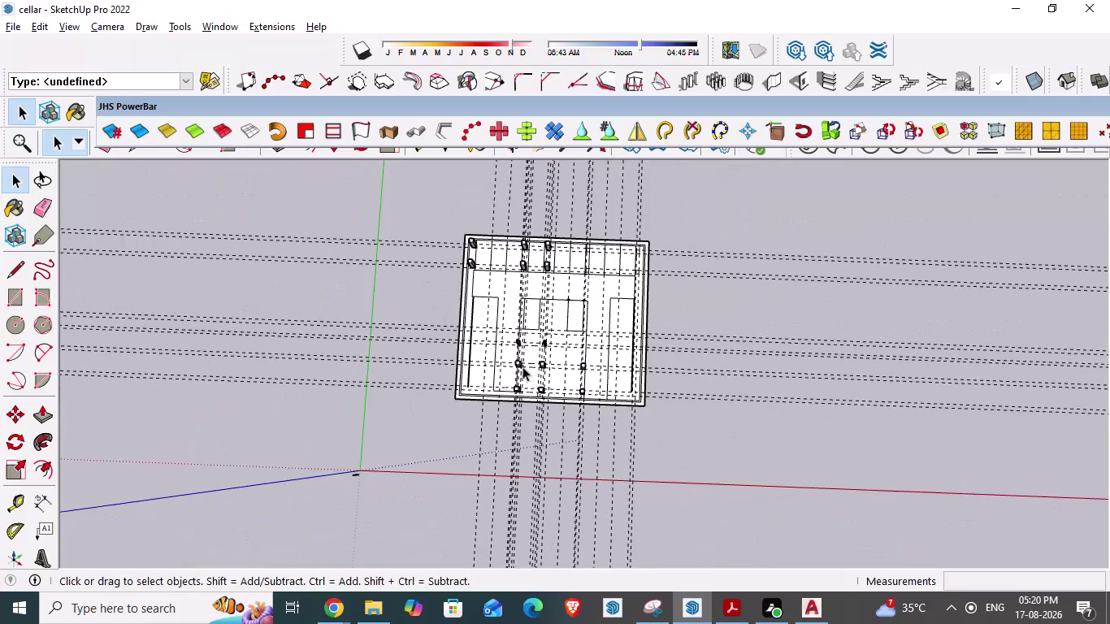
Compare the AutoCAD parking plan's column positions against the SketchUp cellar model.
scroll(up, 3)
scroll(up, 3)
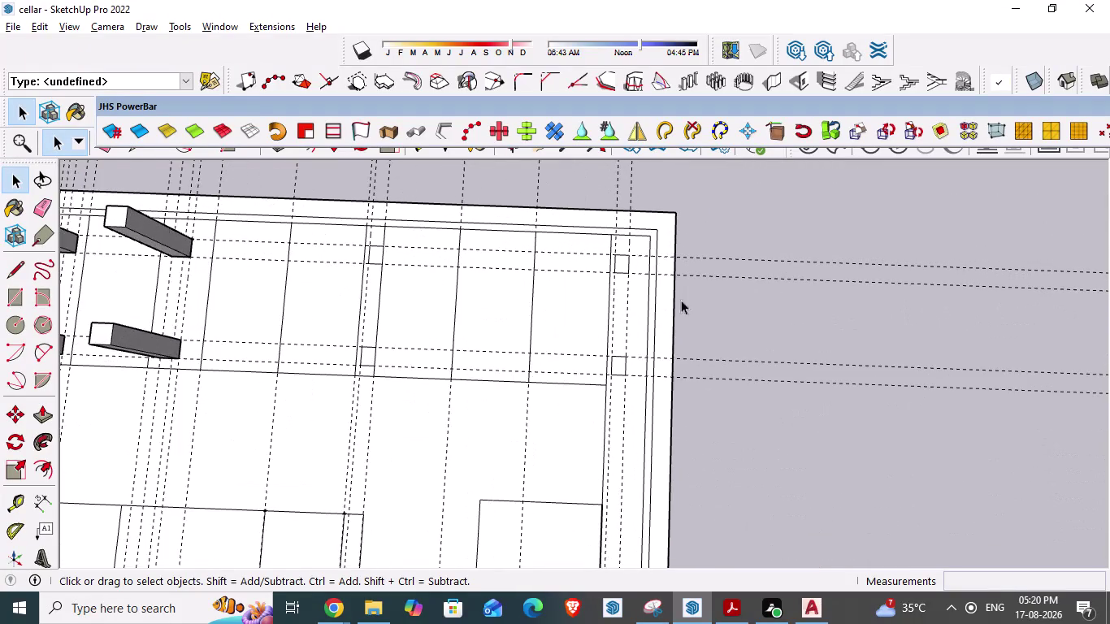
key(alt+Tab)
key(alt+Tab)
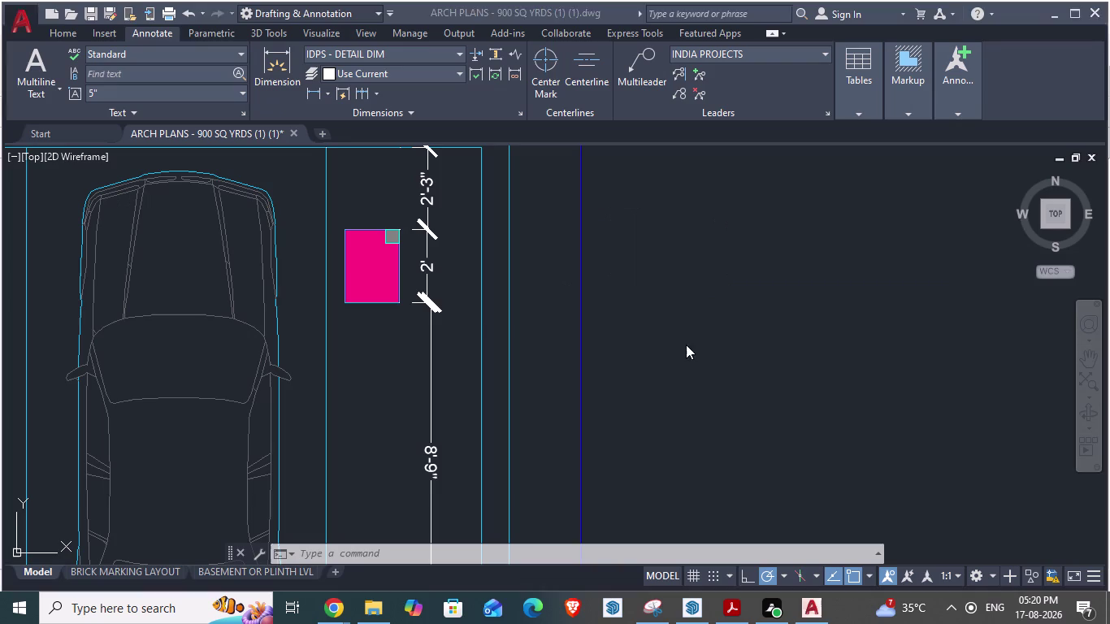
scroll(down, 3)
key(alt+Tab)
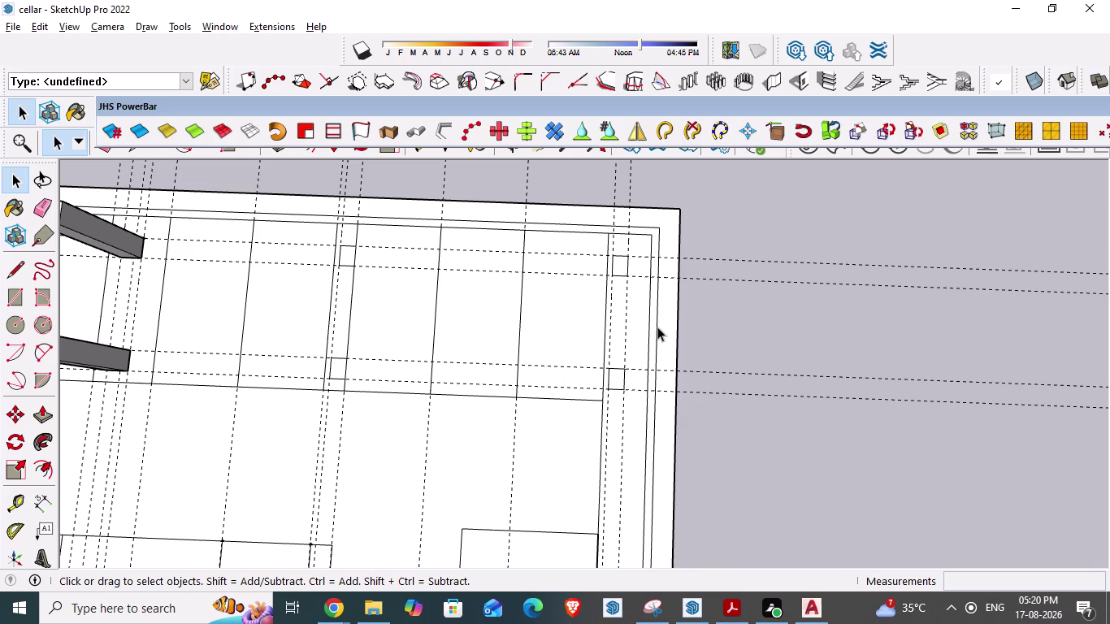
key(alt+Tab)
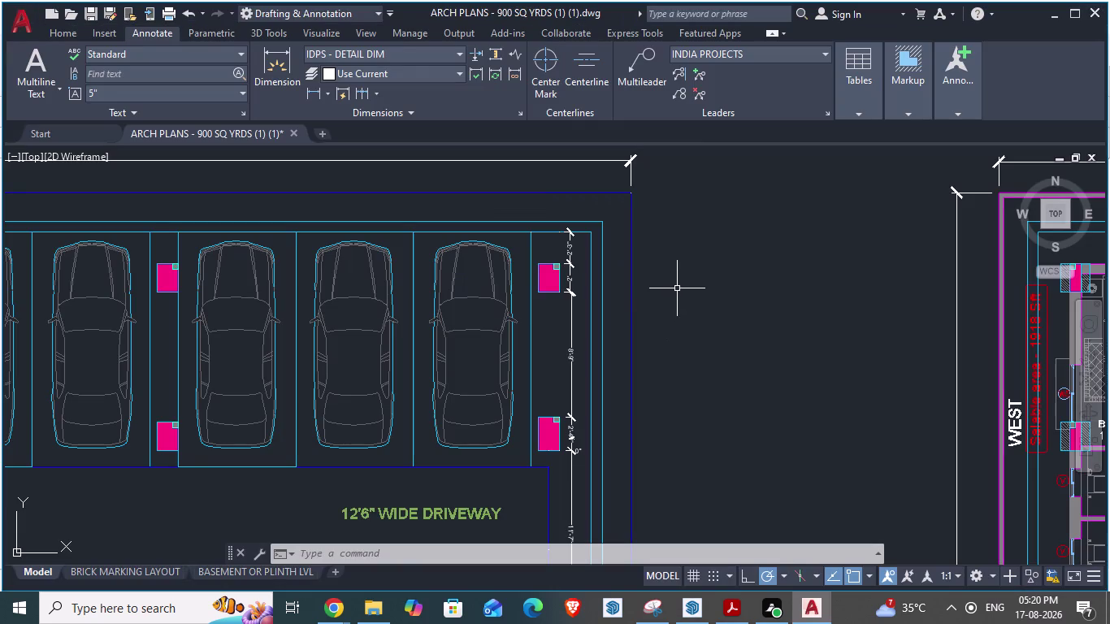
key(alt+Tab)
scroll(down, 3)
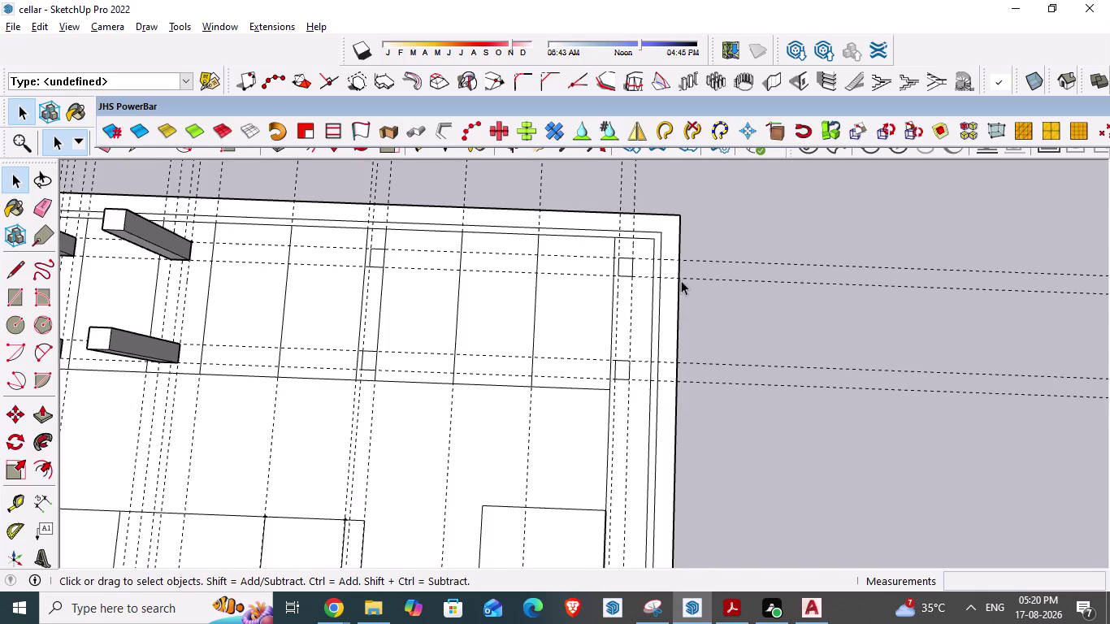
scroll(up, 3)
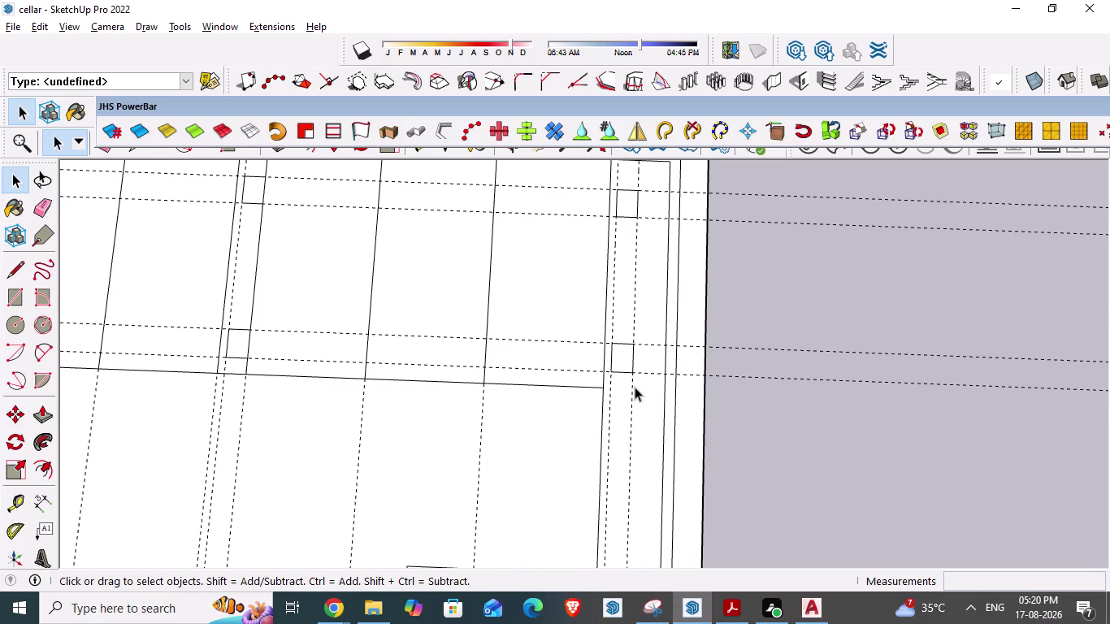
Measure guides with 1'6" and 2' offsets from the column near the slab's right edge.
key(t)
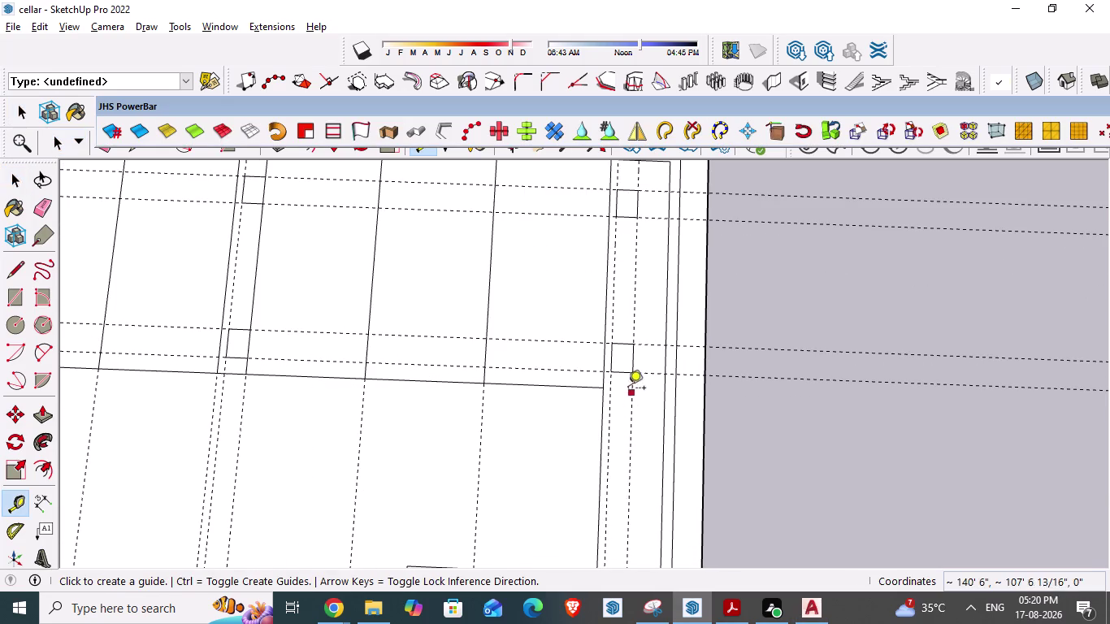
scroll(up, 3)
click(607, 354)
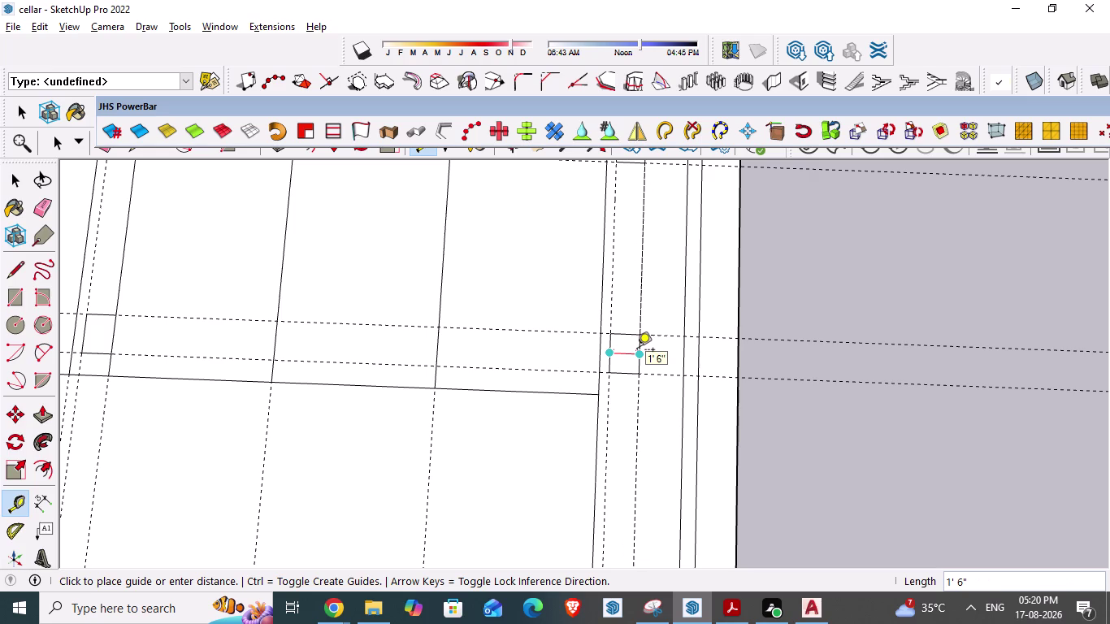
key(Escape)
click(629, 332)
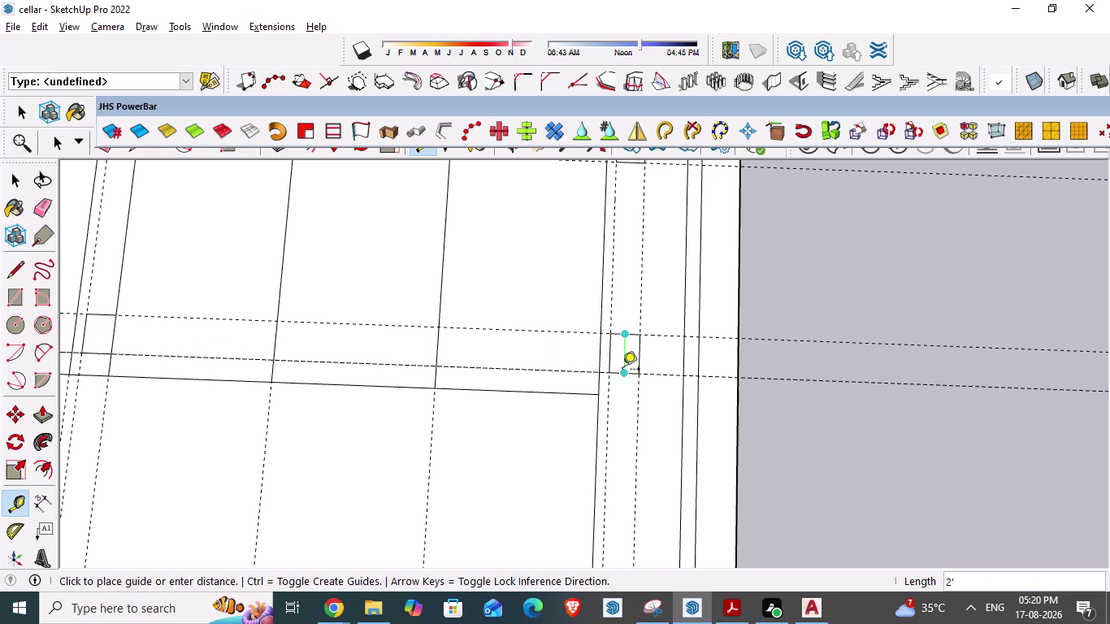
key(Escape)
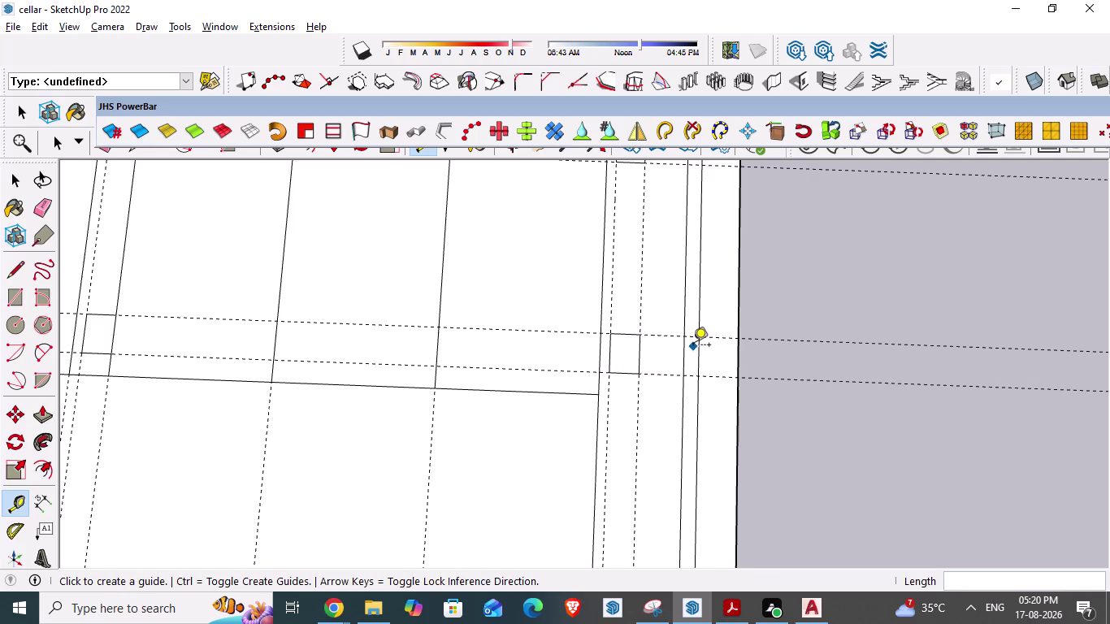
scroll(down, 3)
scroll(down, 3)
Bring the AutoCAD basement parking plan back into view.
key(alt+Tab)
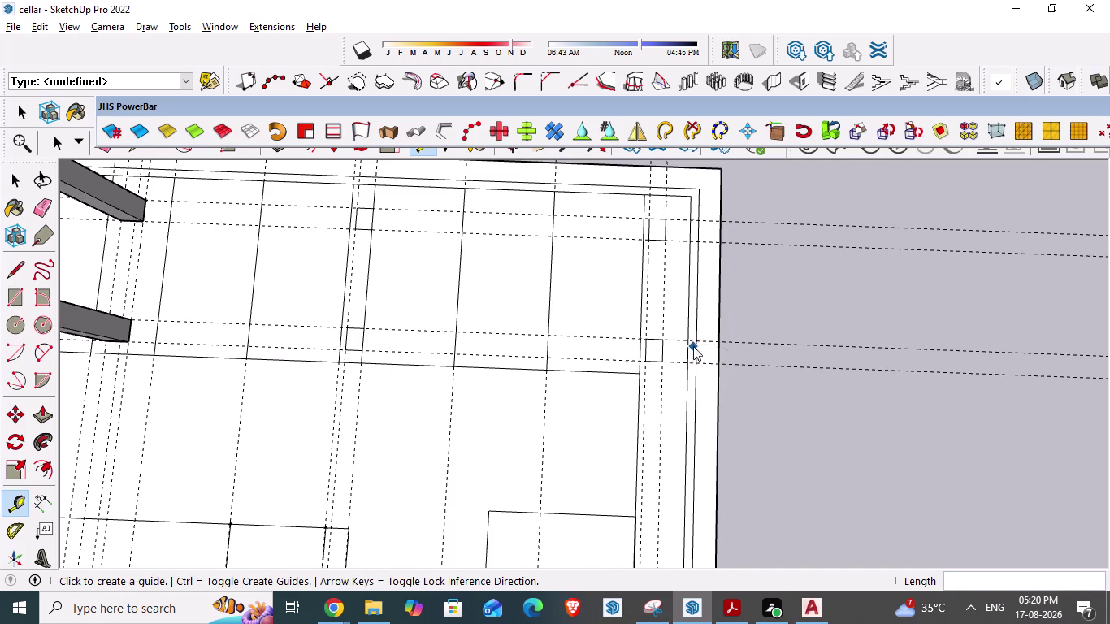
scroll(down, 3)
scroll(down, 3)
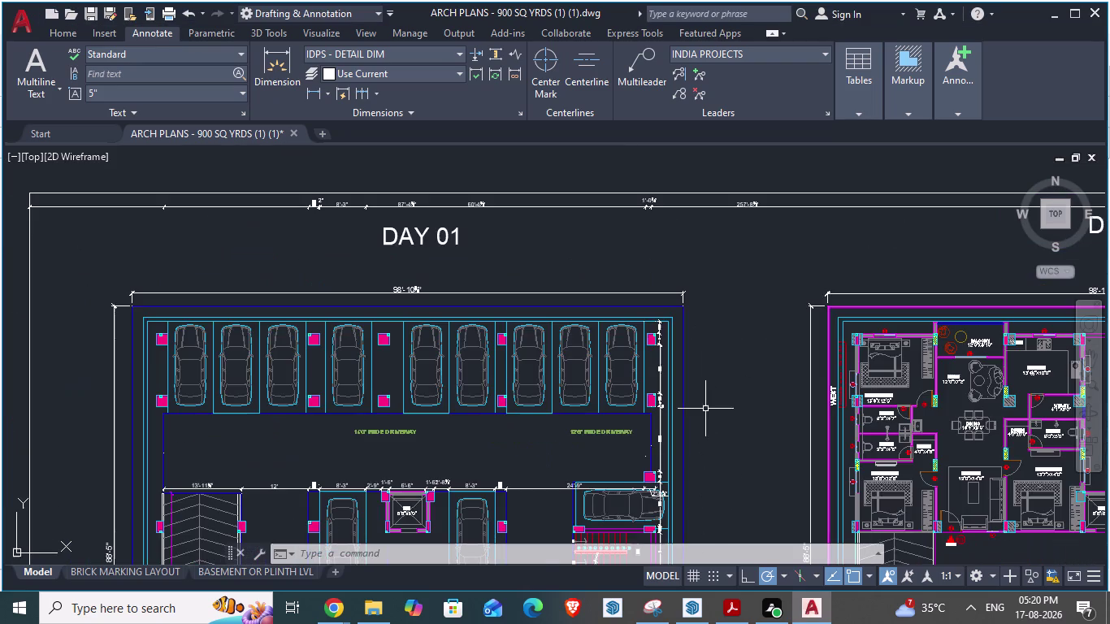
Zoom to the pink column beside the 12'6" driveway, cancelling a mistyped command.
scroll(up, 3)
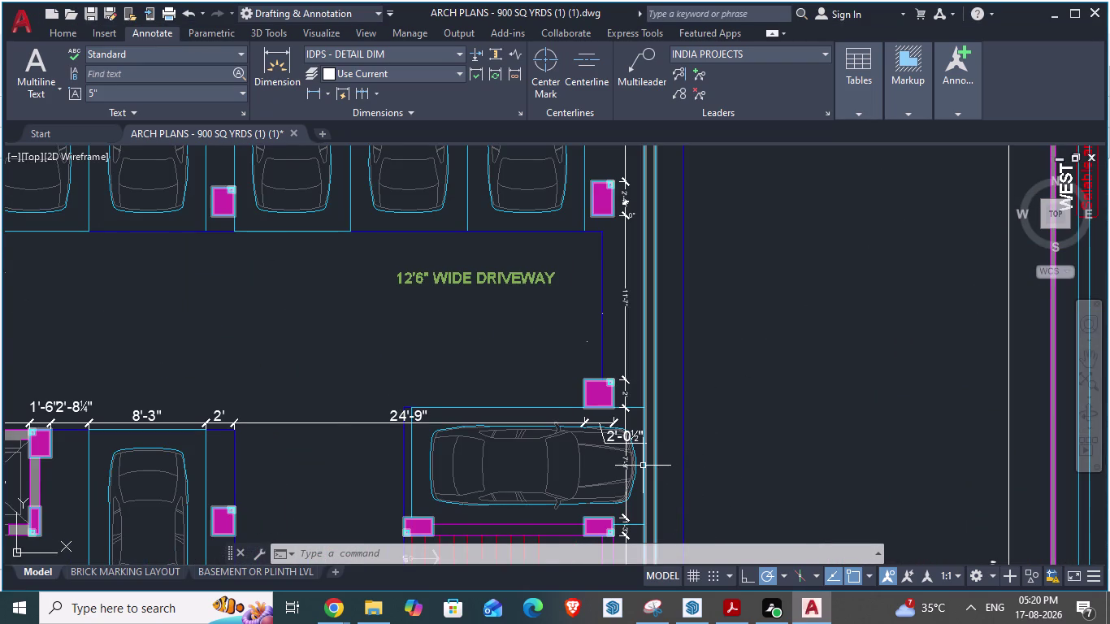
scroll(up, 3)
scroll(down, 3)
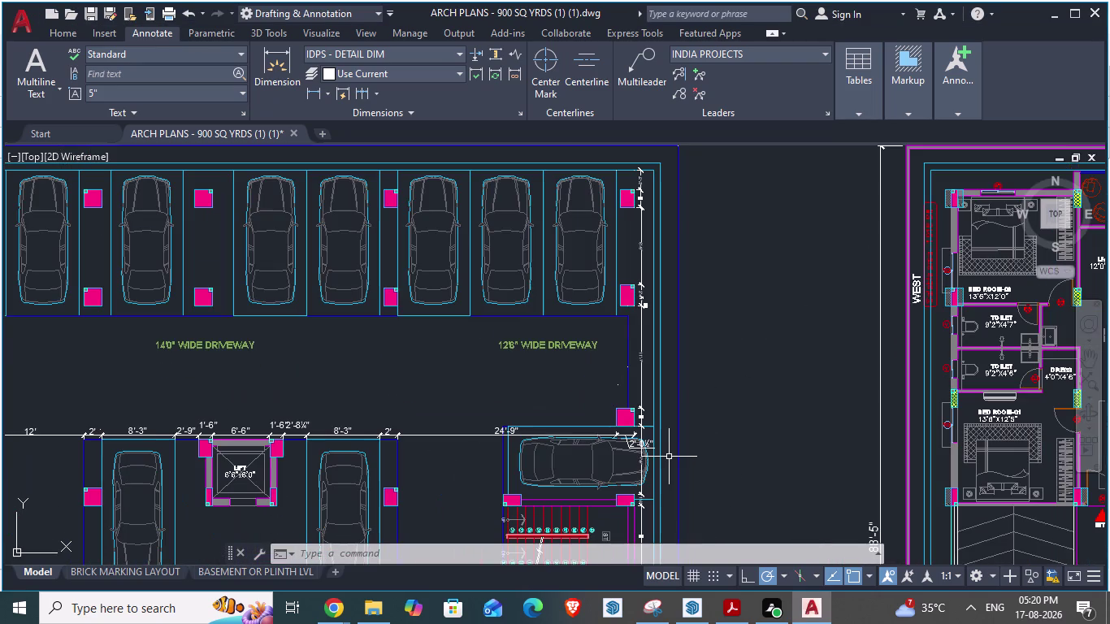
scroll(up, 3)
scroll(down, 3)
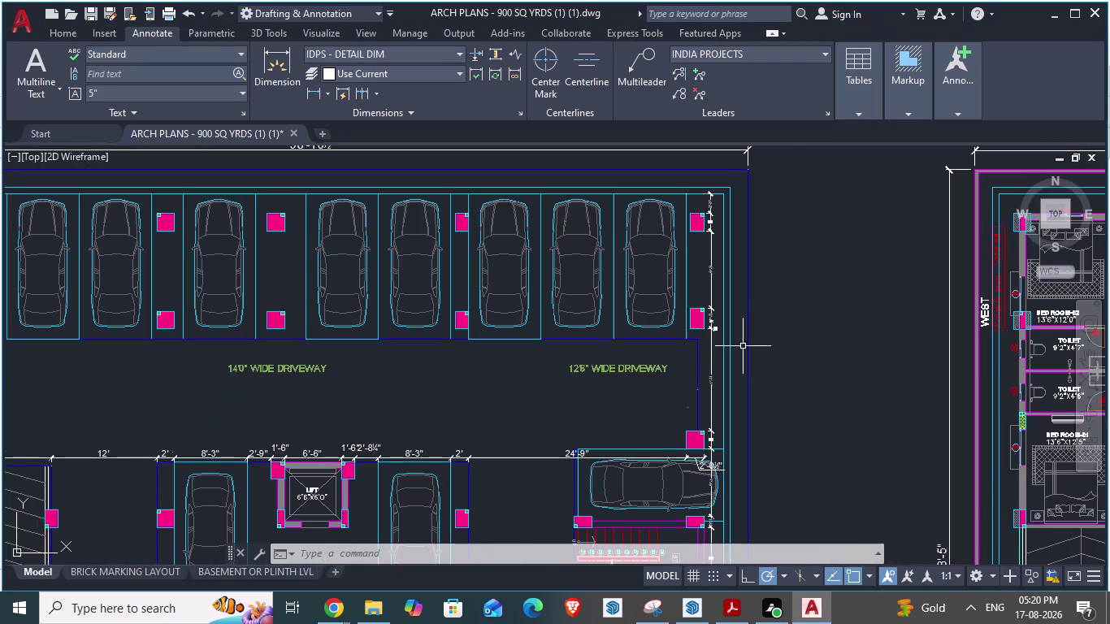
scroll(up, 3)
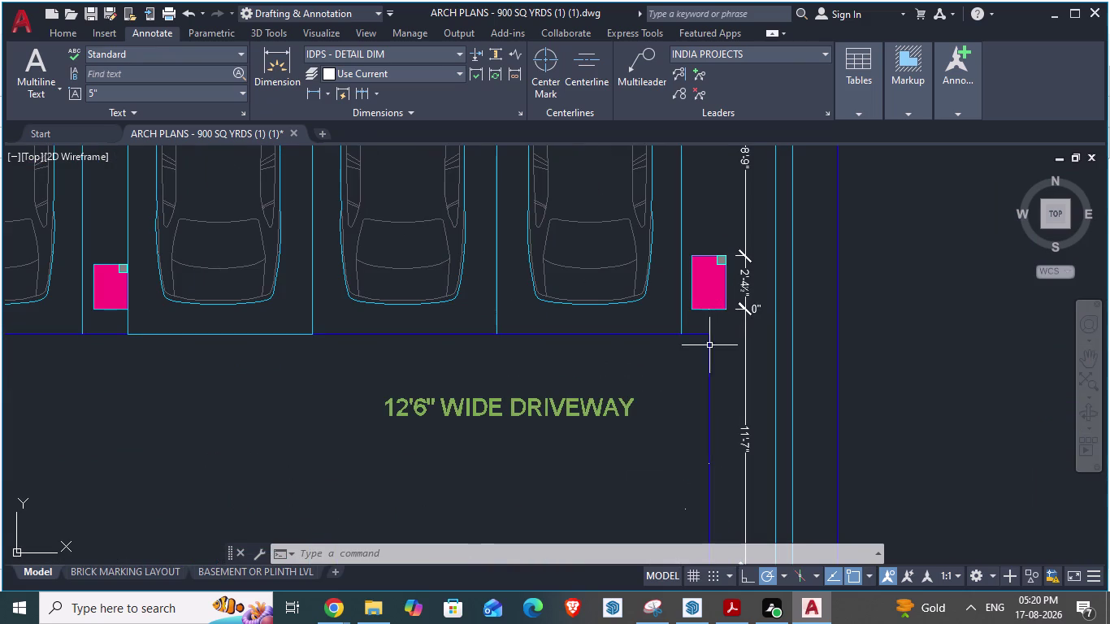
text(da3)
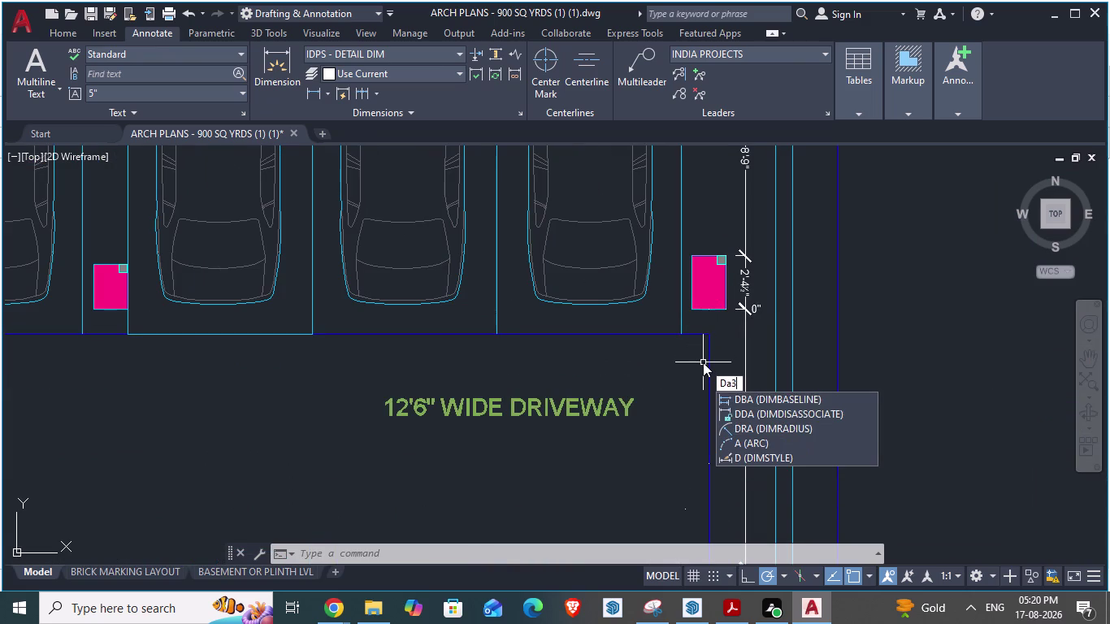
key(Escape)
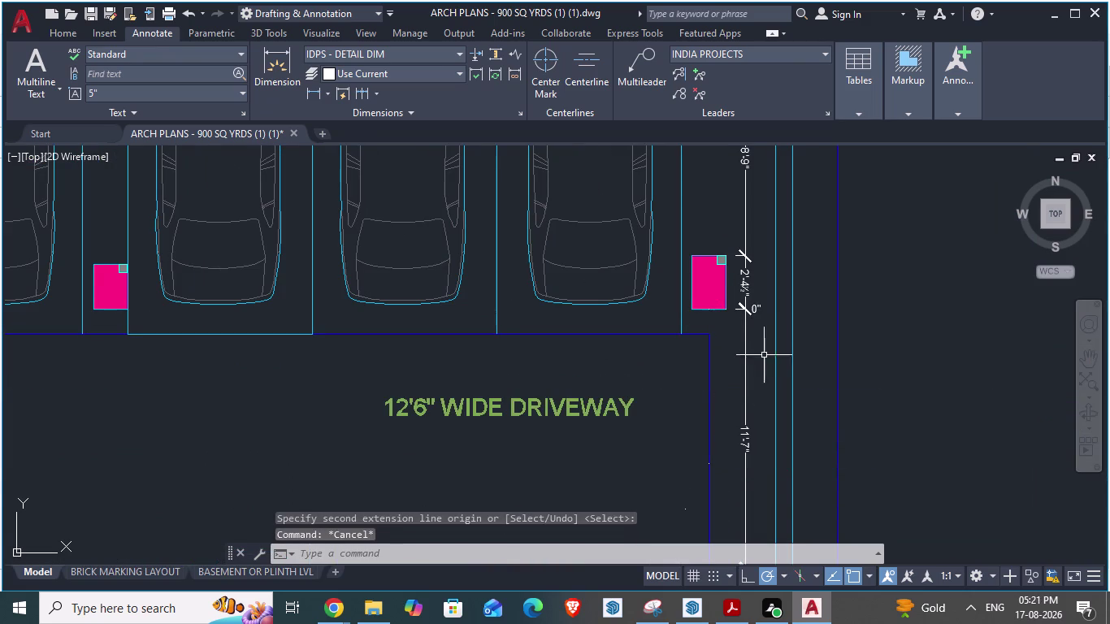
scroll(down, 3)
scroll(down, 3)
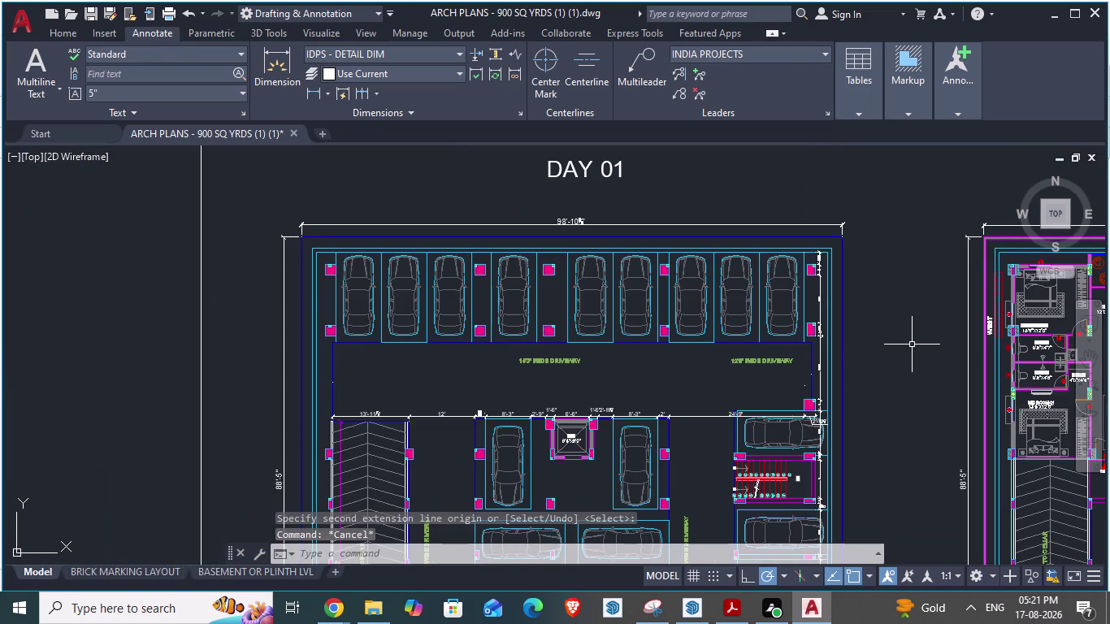
scroll(up, 3)
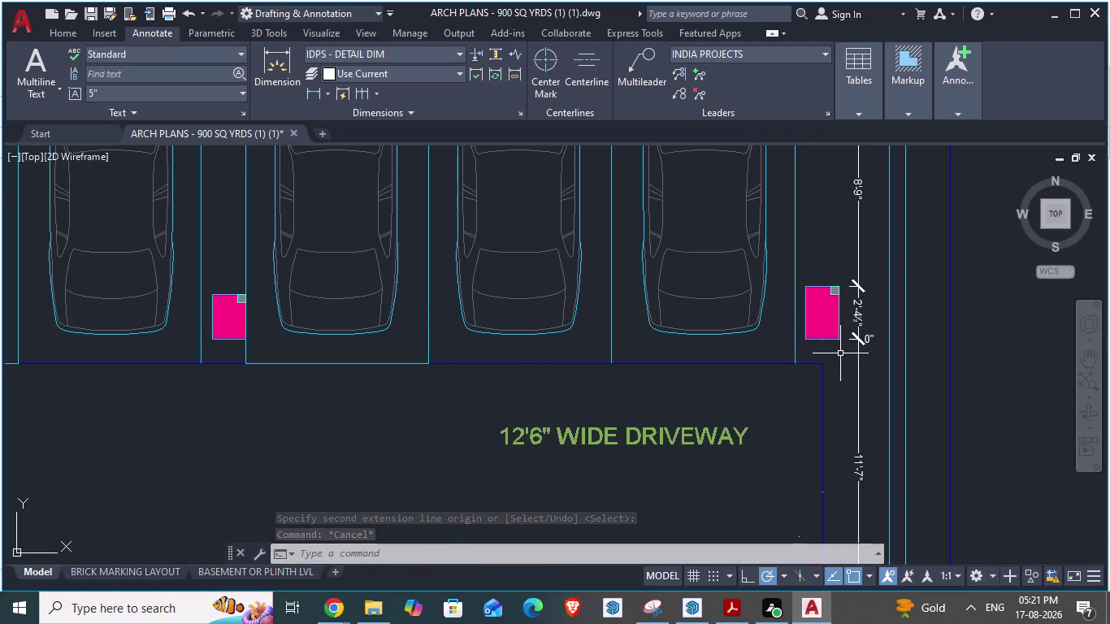
Dimension the column's bottom edge as 1'-6" wide with an aligned (DA) dimension.
text(da)
key(Return)
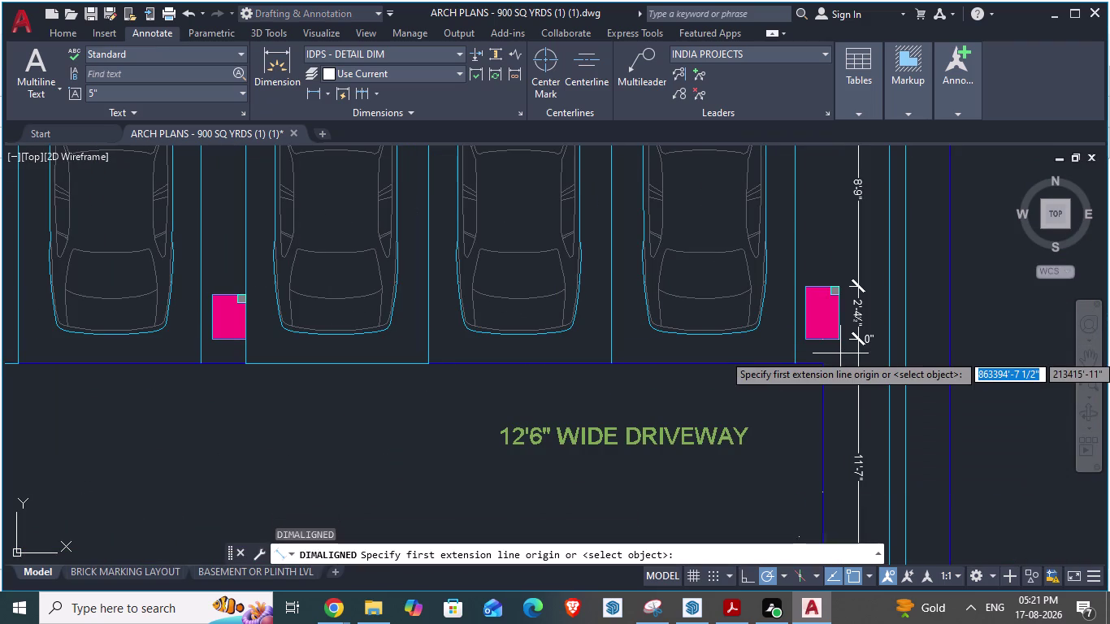
click(835, 336)
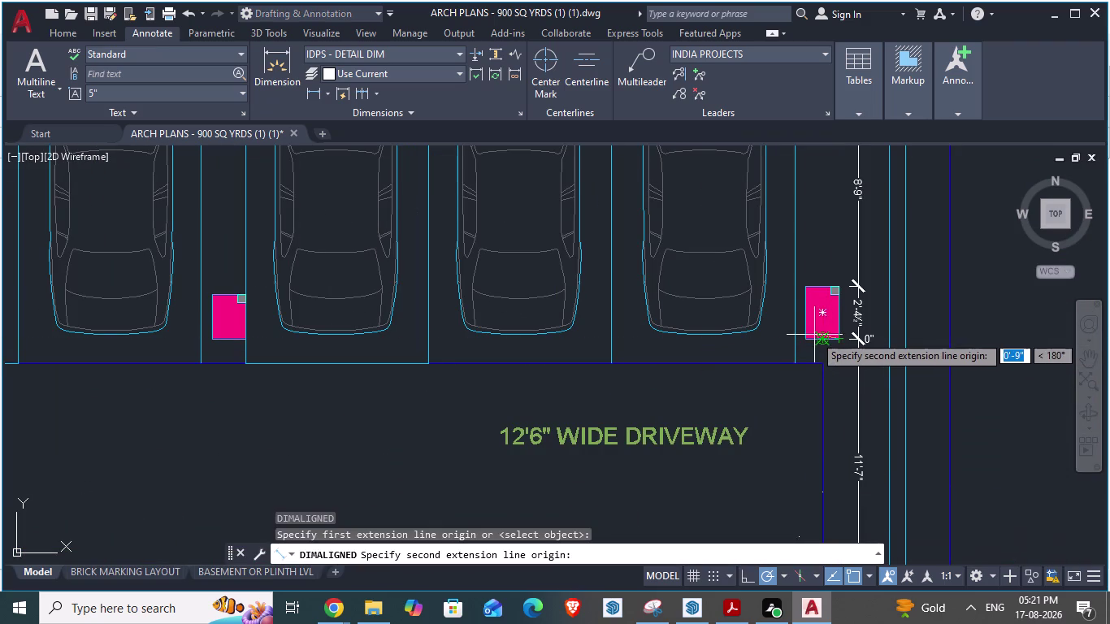
click(806, 335)
click(803, 347)
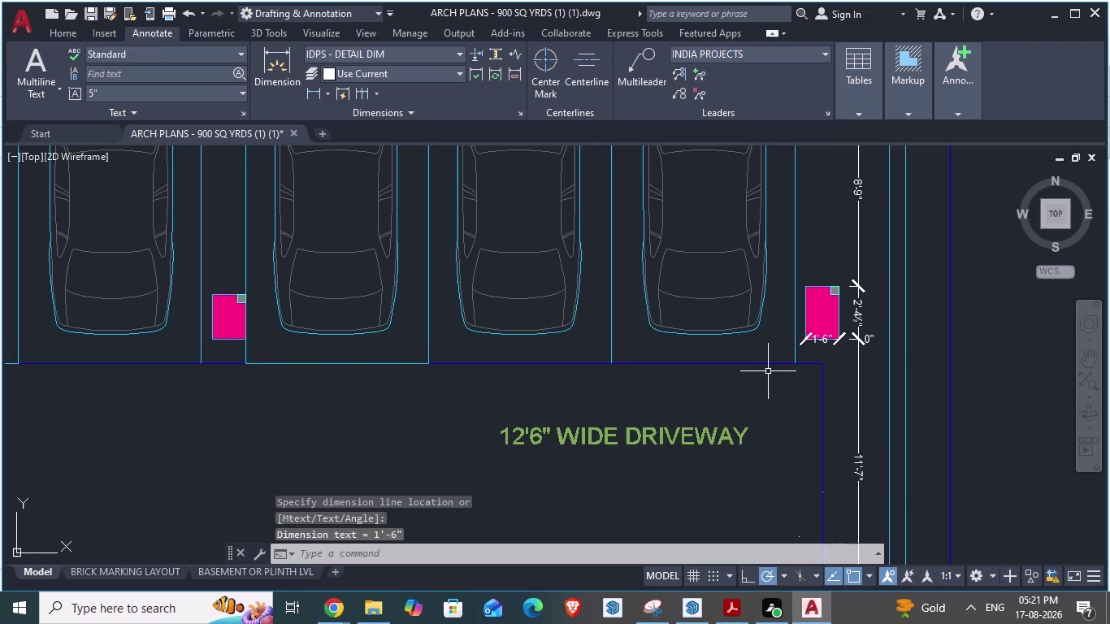
scroll(down, 3)
scroll(up, 3)
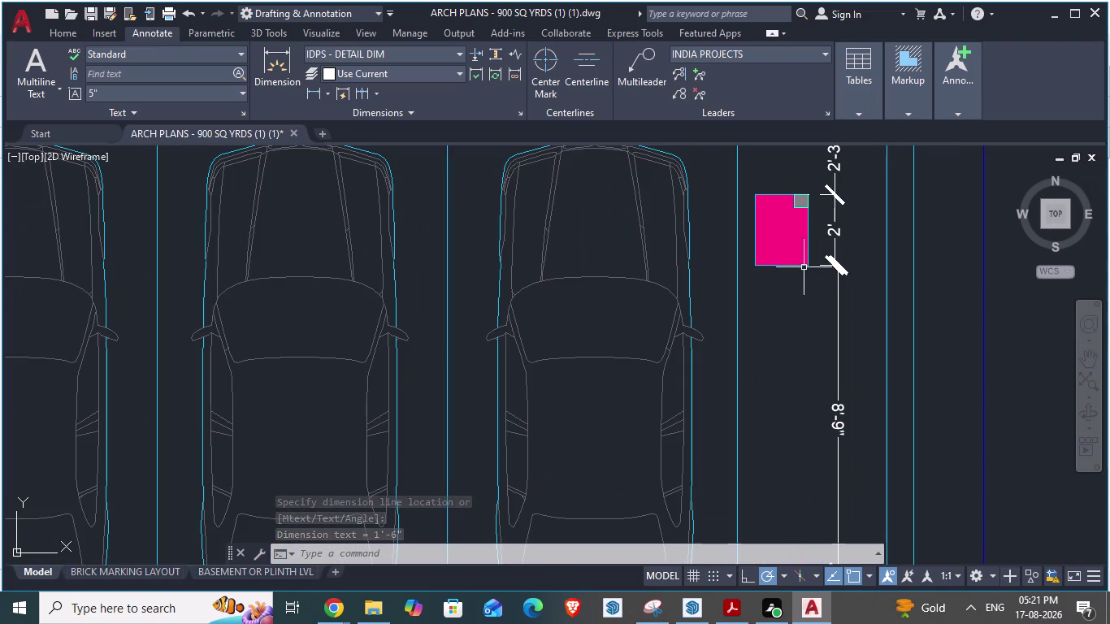
Add a second aligned dimension on the column's upper edge and return to SketchUp.
key(space)
click(811, 261)
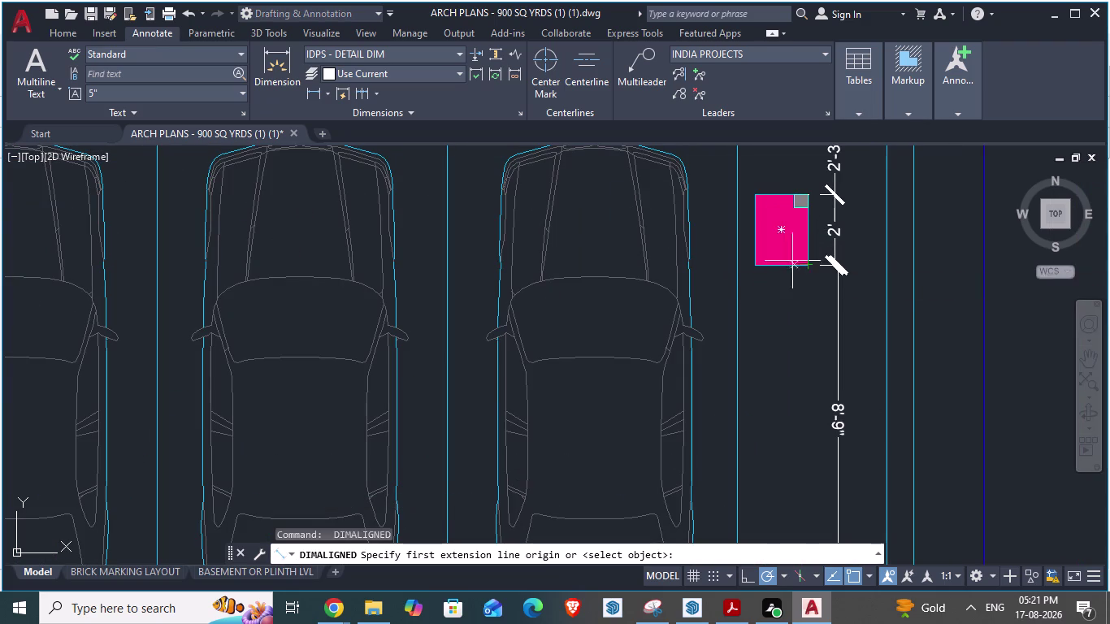
click(759, 261)
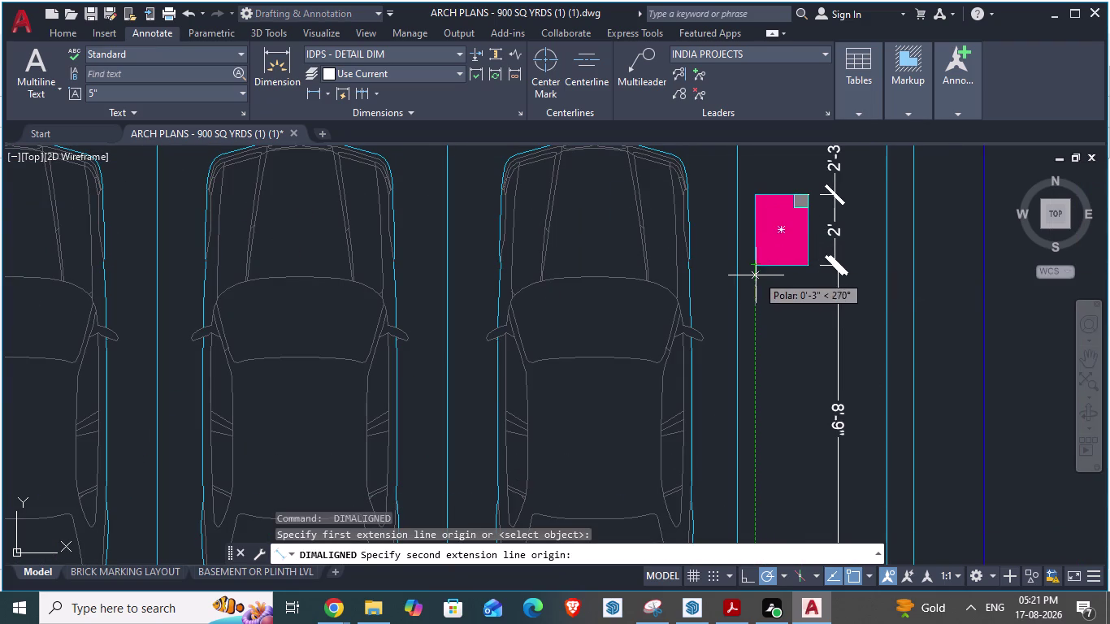
click(754, 265)
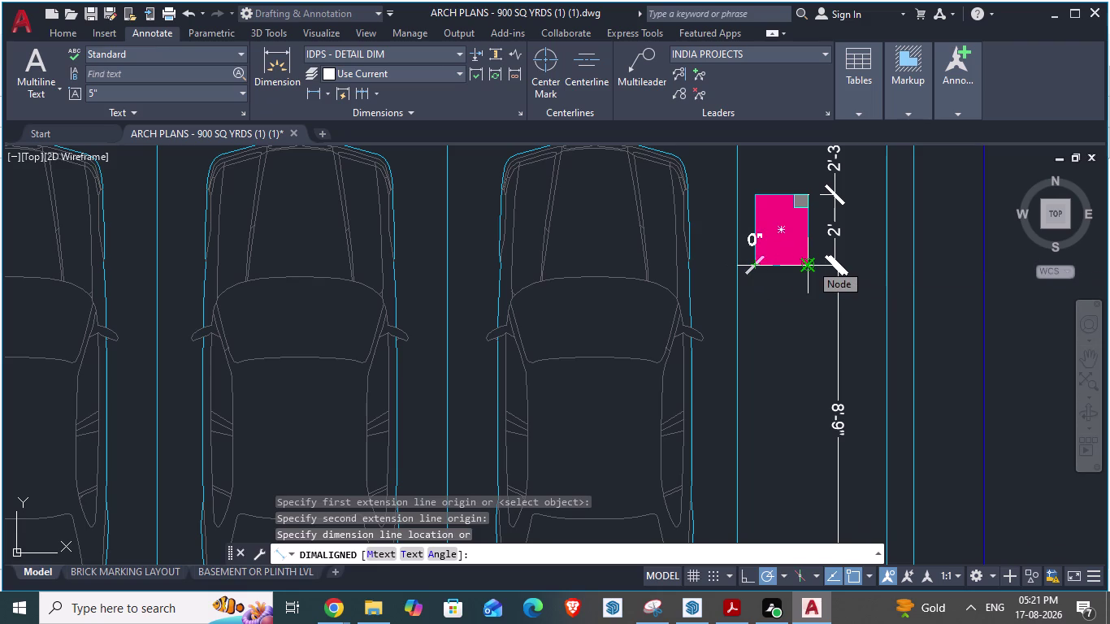
click(810, 263)
key(Escape)
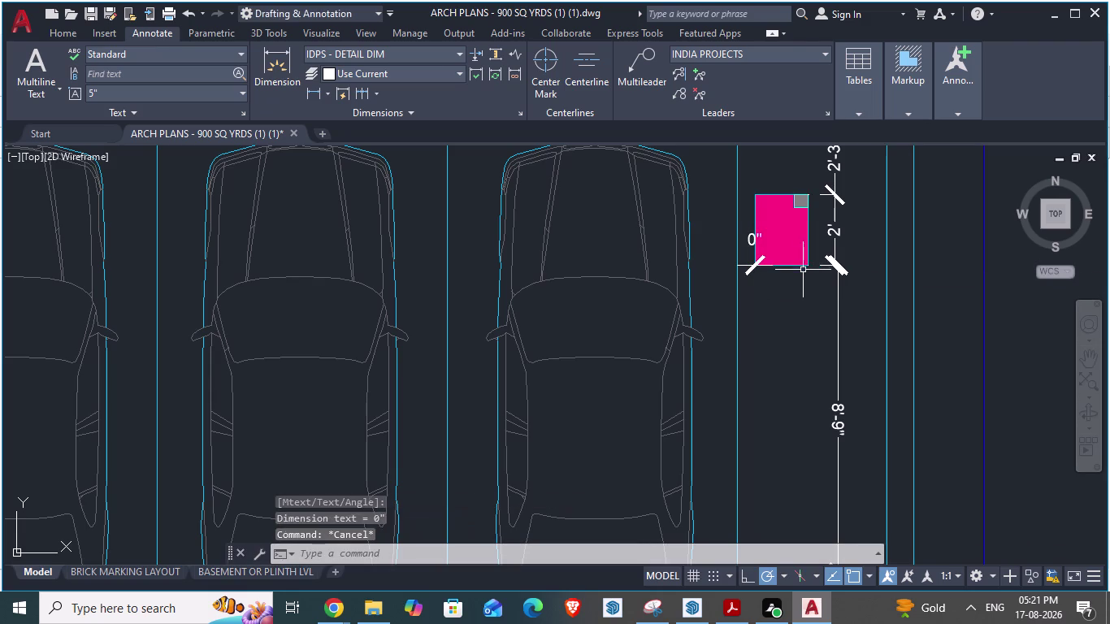
scroll(down, 3)
scroll(up, 3)
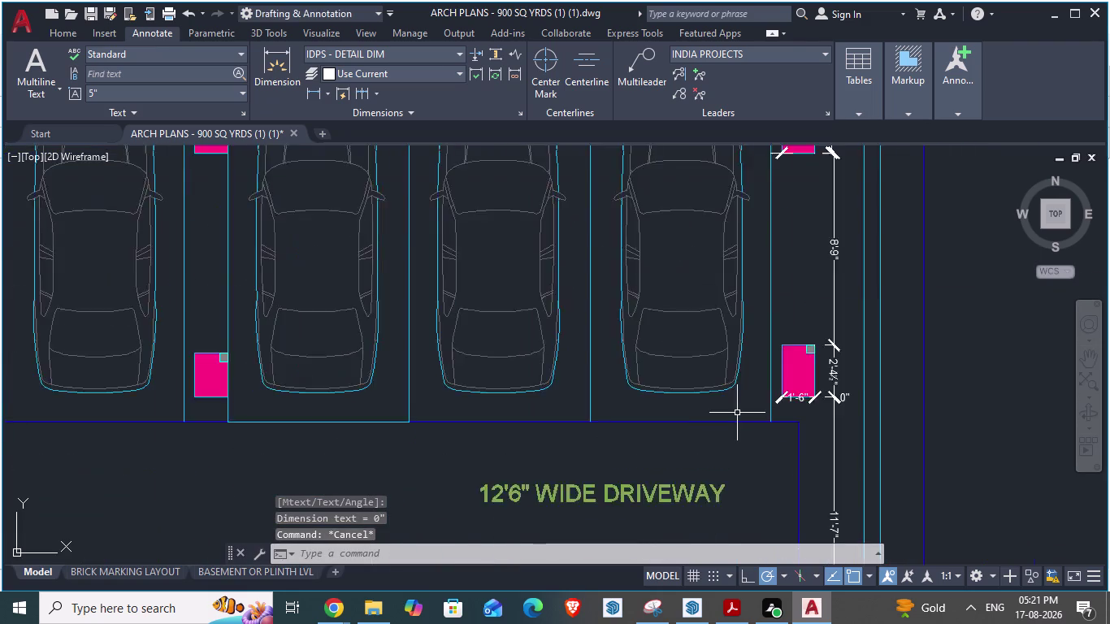
scroll(up, 3)
scroll(down, 3)
key(alt+Tab)
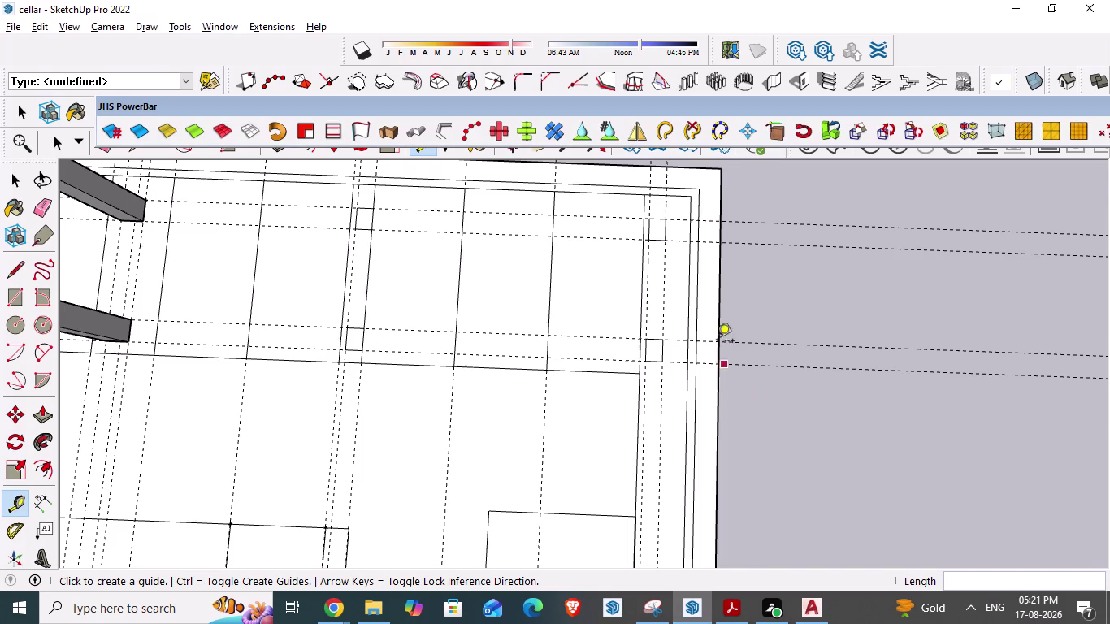
Add two more guides at the column, including a 2' offset from its corner.
scroll(up, 3)
click(644, 312)
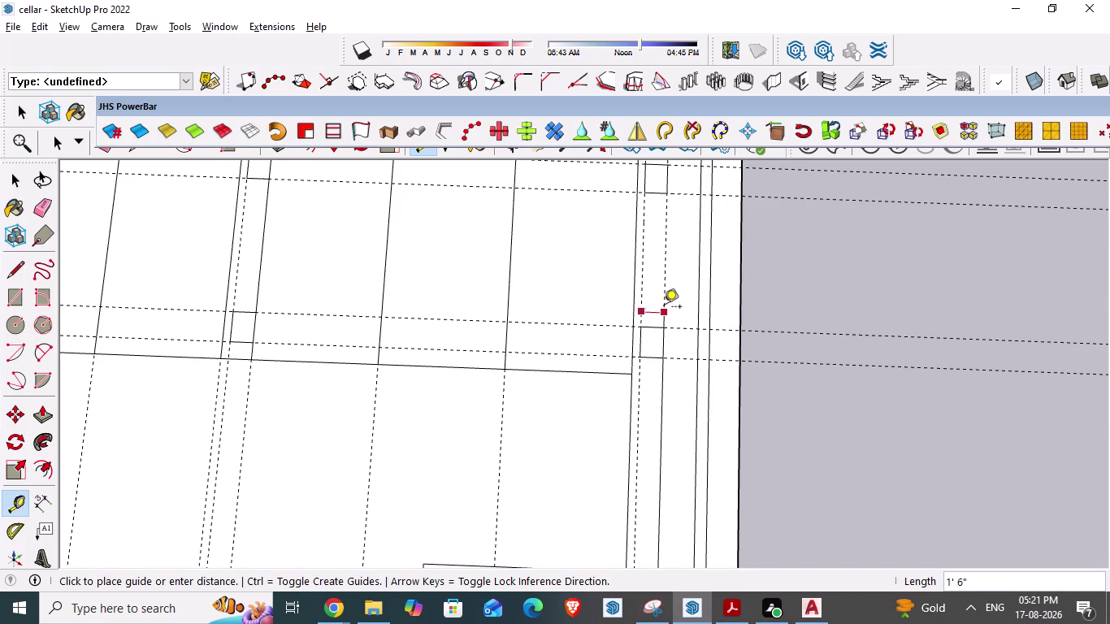
key(Escape)
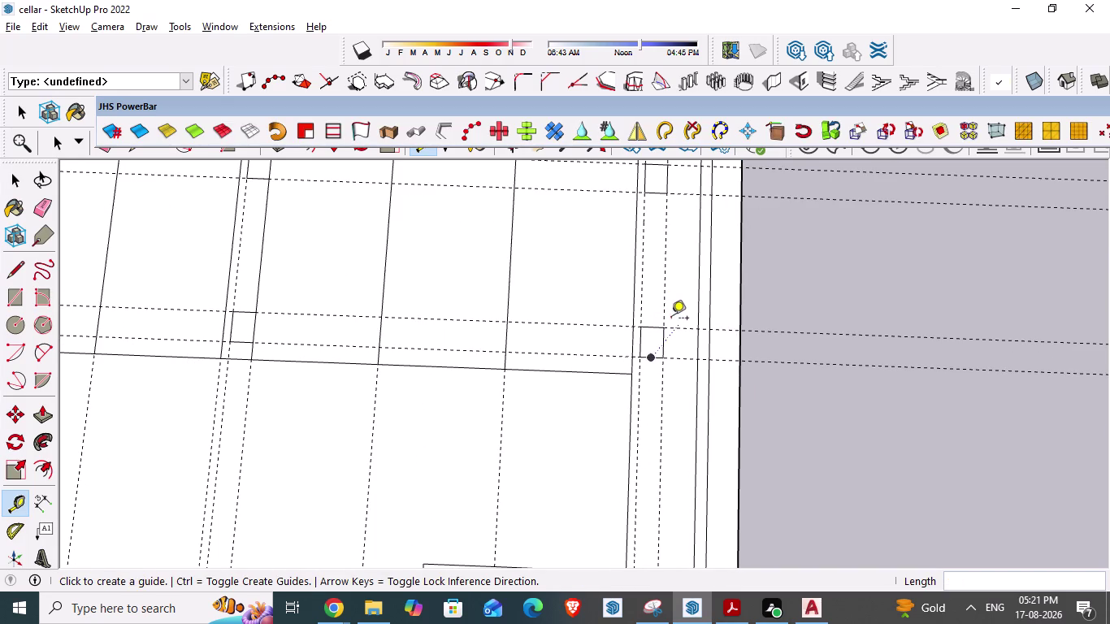
scroll(up, 3)
click(654, 329)
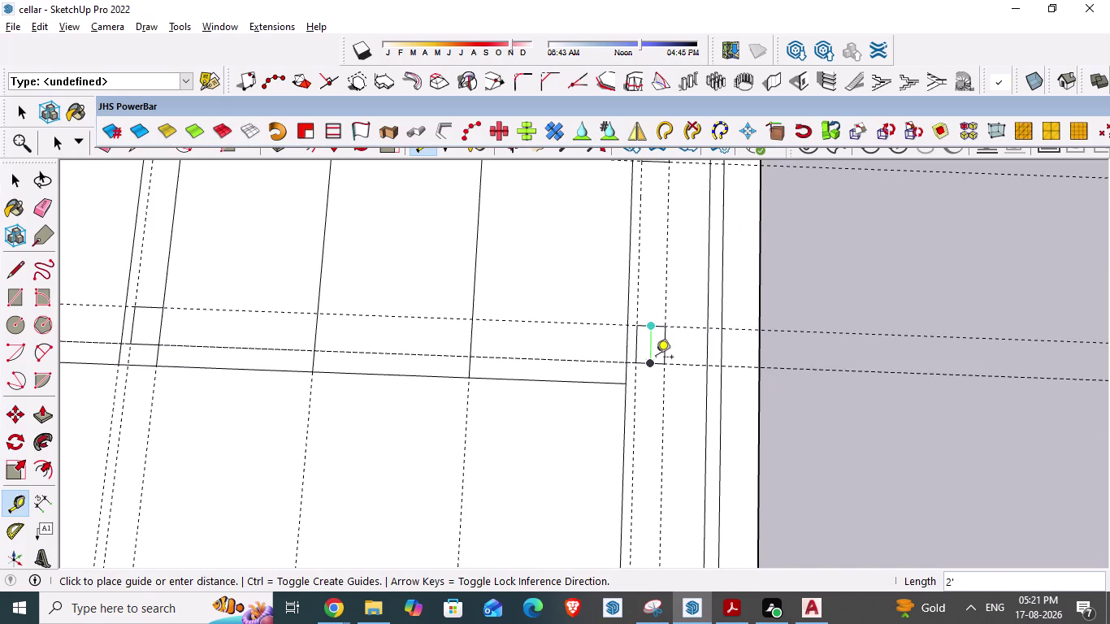
key(Escape)
Build a first column block at the guide intersection with the current Build Wall settings.
click(771, 82)
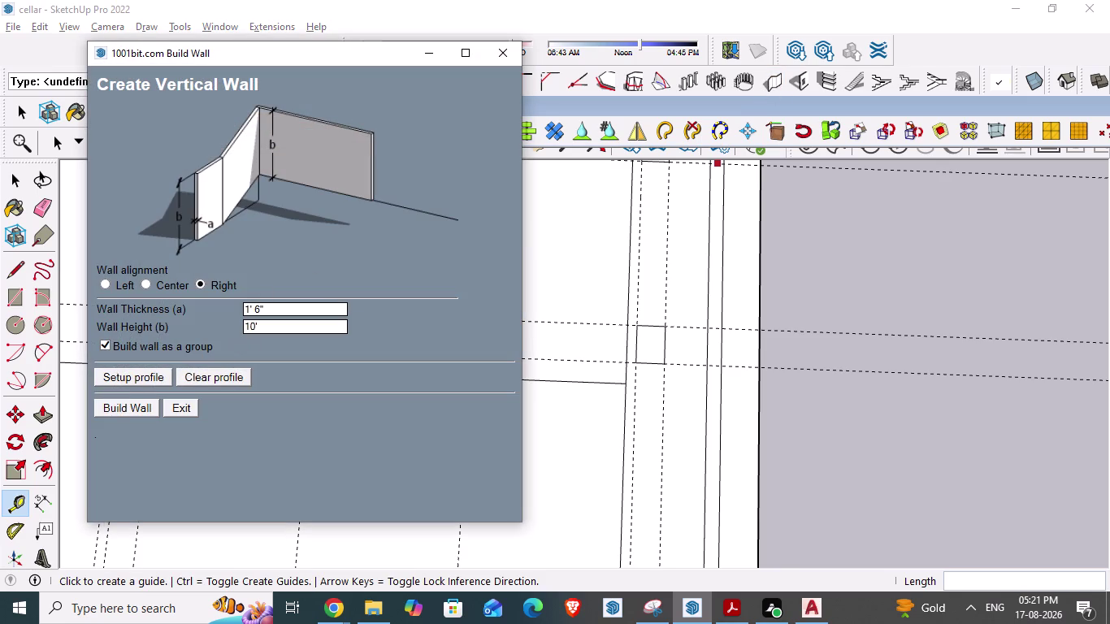
click(116, 407)
scroll(up, 3)
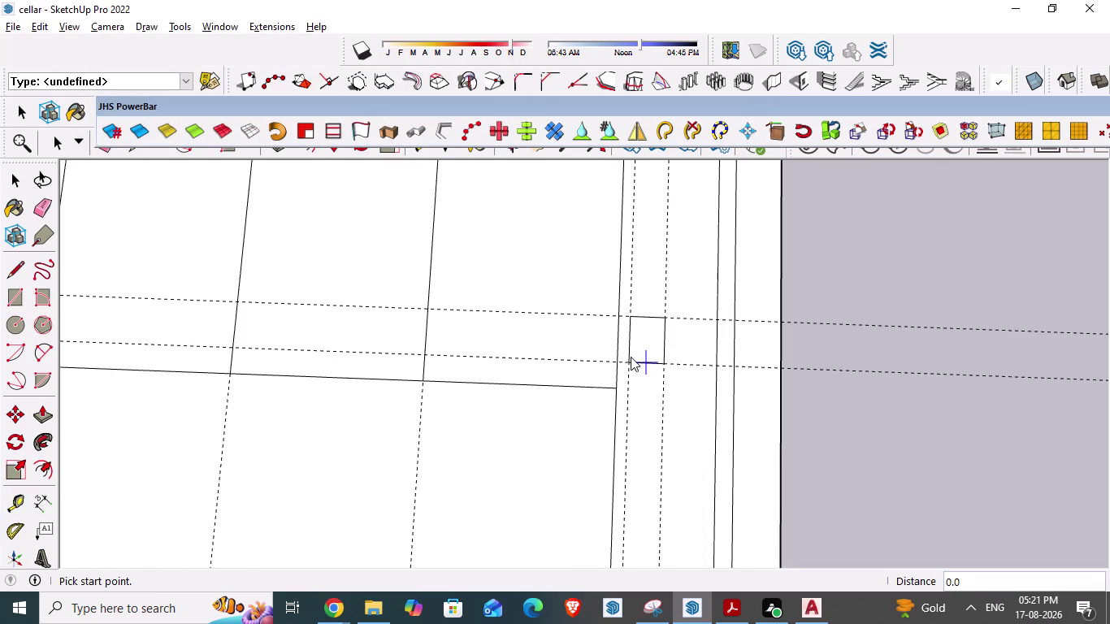
click(631, 356)
double_click(663, 361)
scroll(down, 3)
middle_drag(629, 375, 626, 444)
Undo the misplaced column block.
key(ctrl+z)
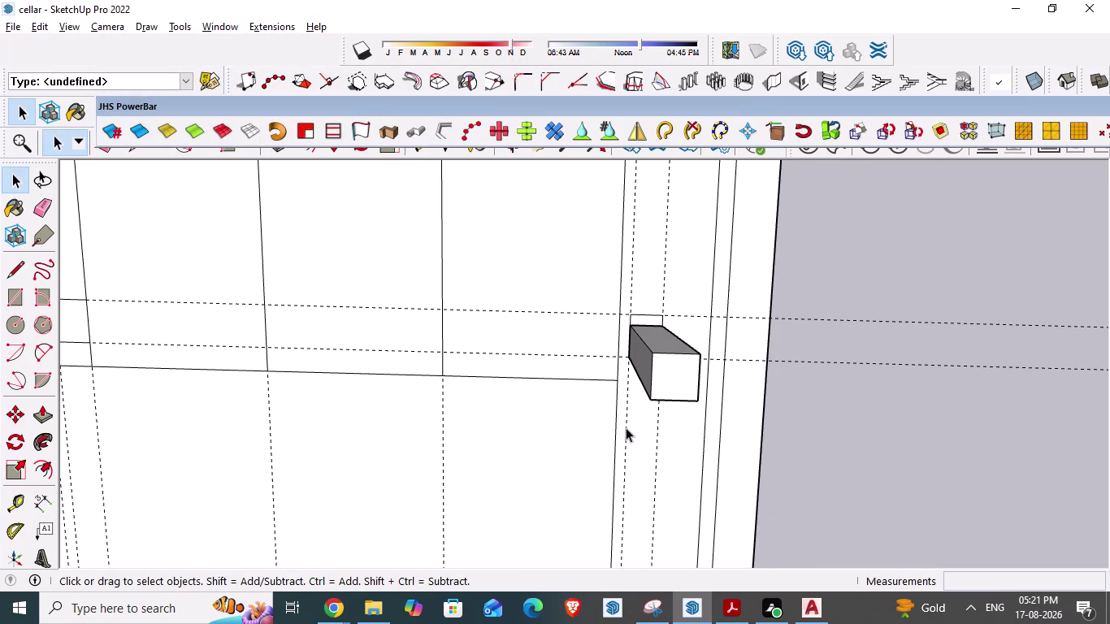
key(ctrl+z)
key(ctrl+z)
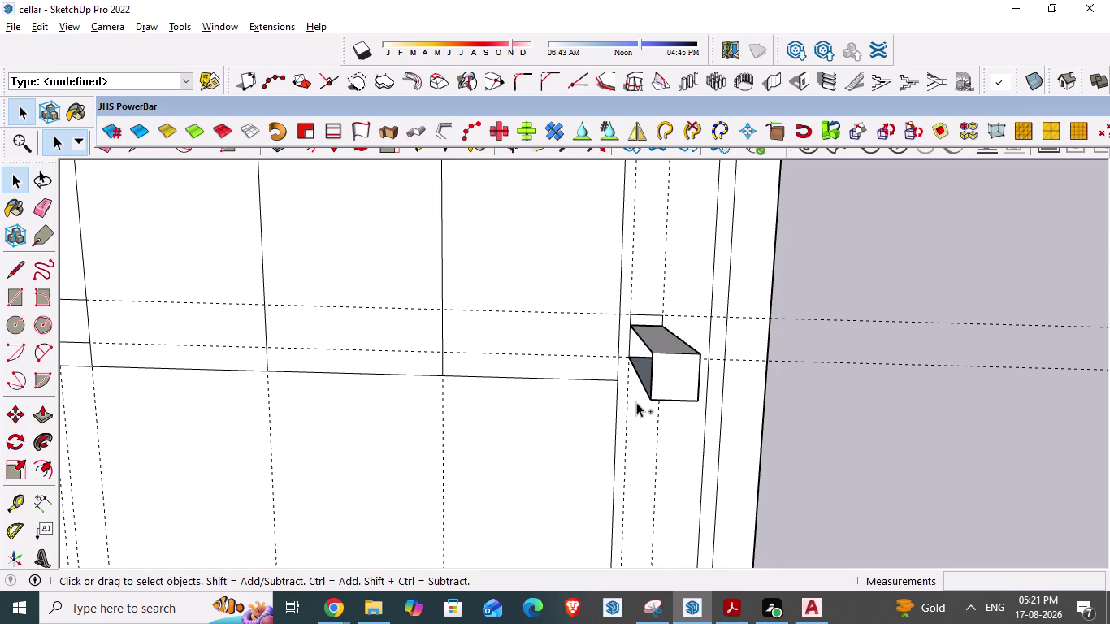
key(ctrl+z)
key(ctrl+z)
key(ctrl+z)
key(ctrl+z)
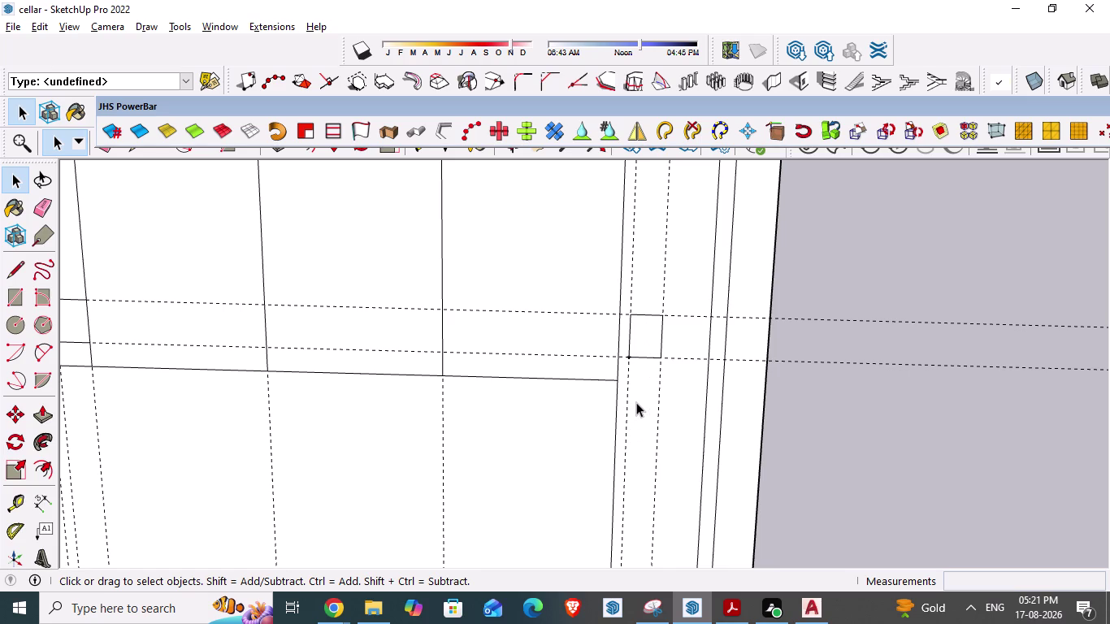
scroll(down, 3)
scroll(up, 3)
scroll(down, 3)
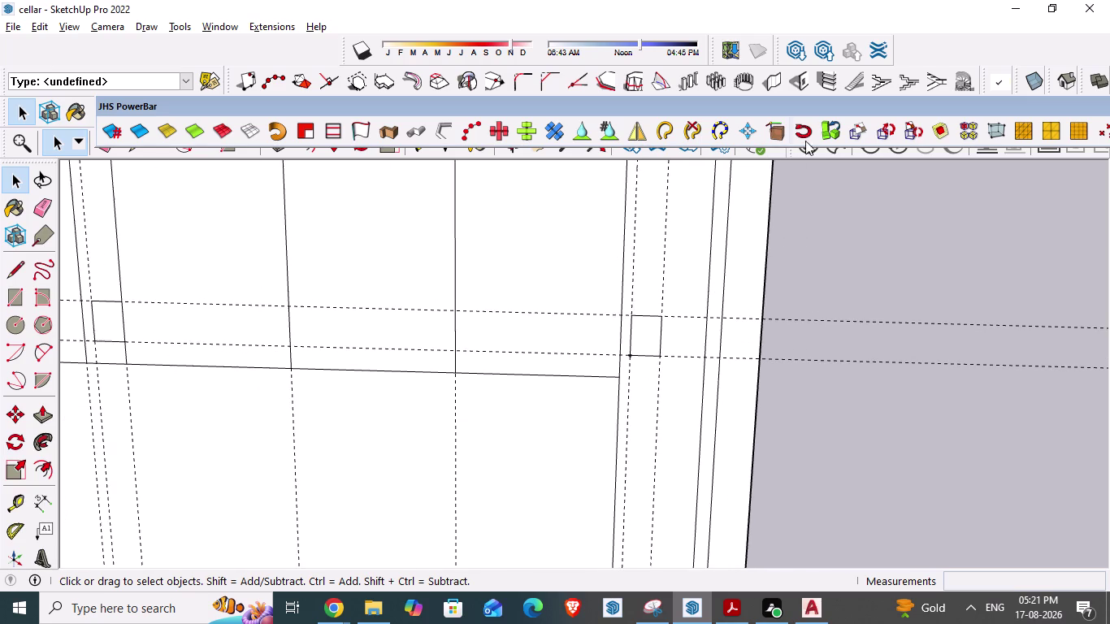
Change the Build Wall thickness to 2' and build a column block at the guide intersection.
click(777, 76)
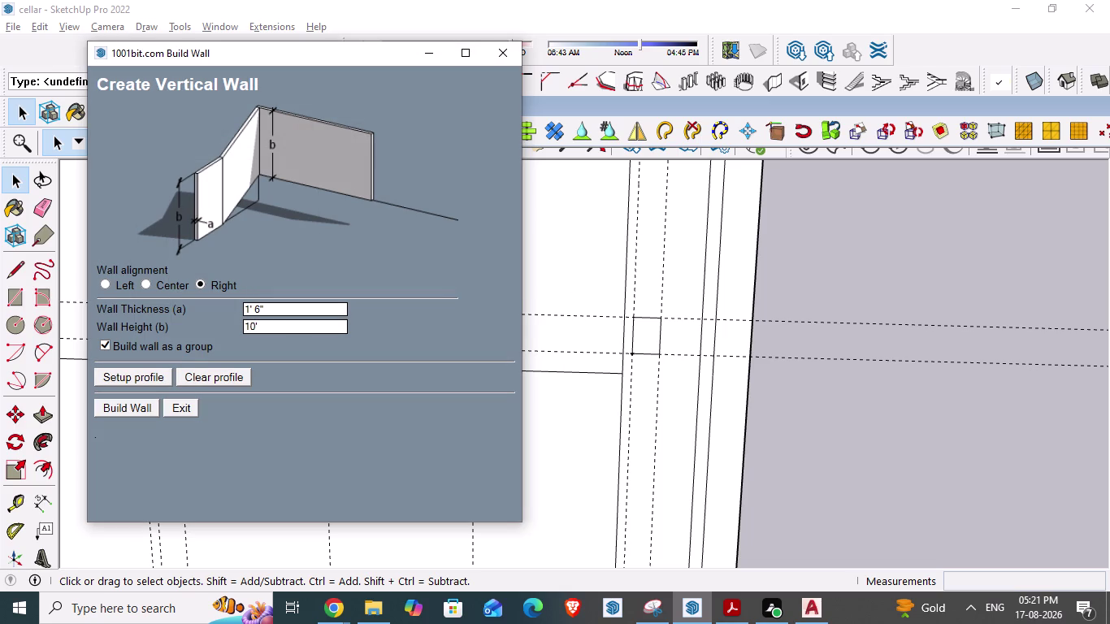
drag(287, 308, 147, 301)
key(2)
key(apostrophe)
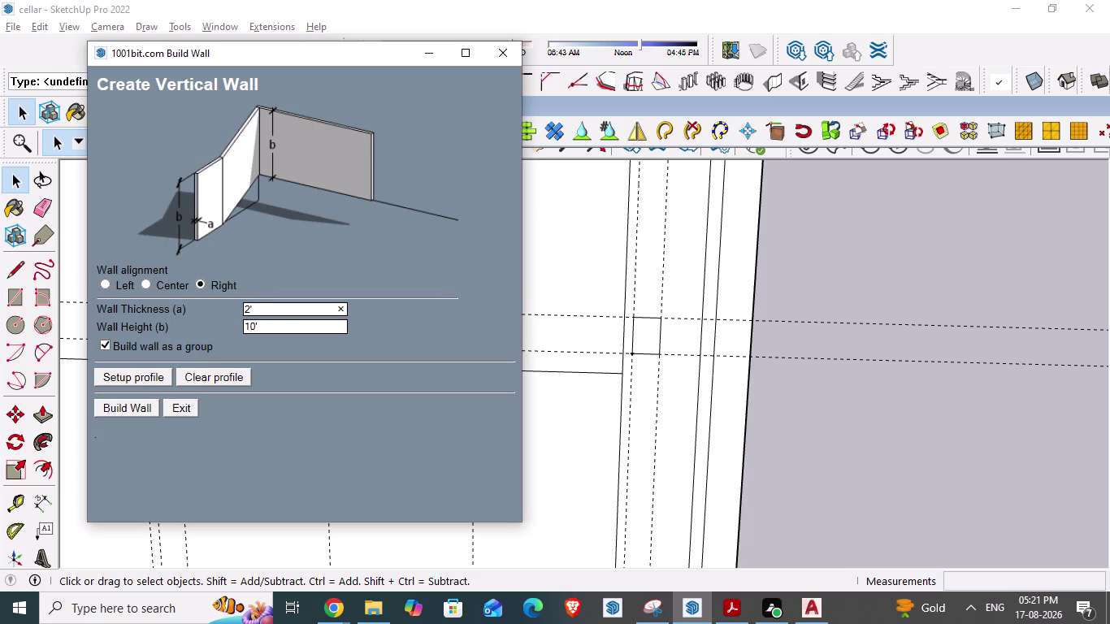
click(117, 412)
click(638, 353)
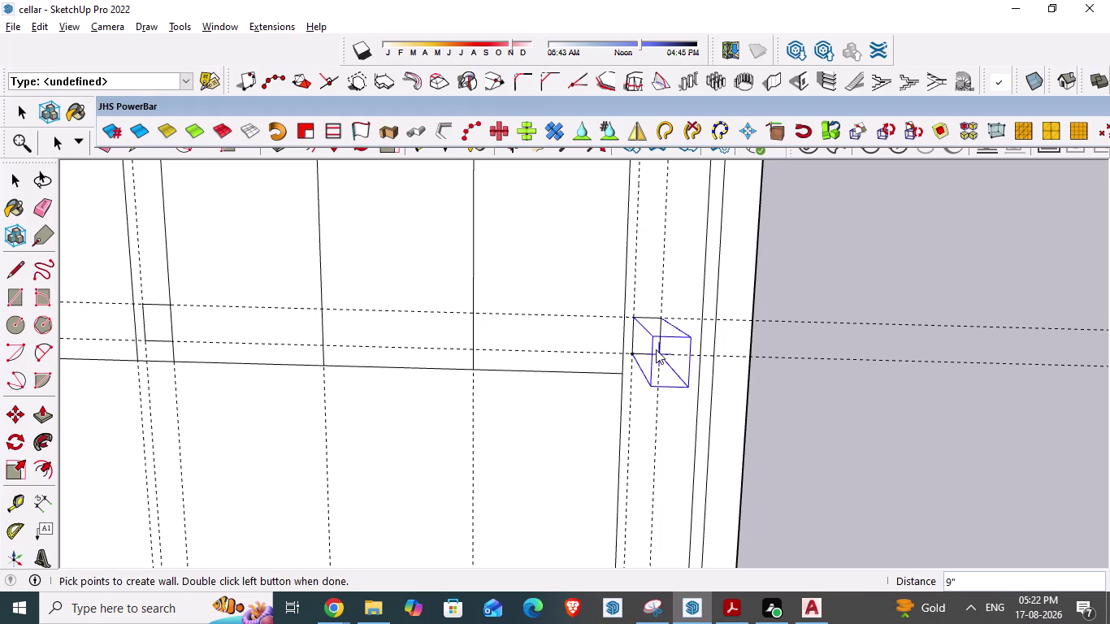
double_click(656, 349)
scroll(down, 3)
middle_drag(599, 421, 482, 303)
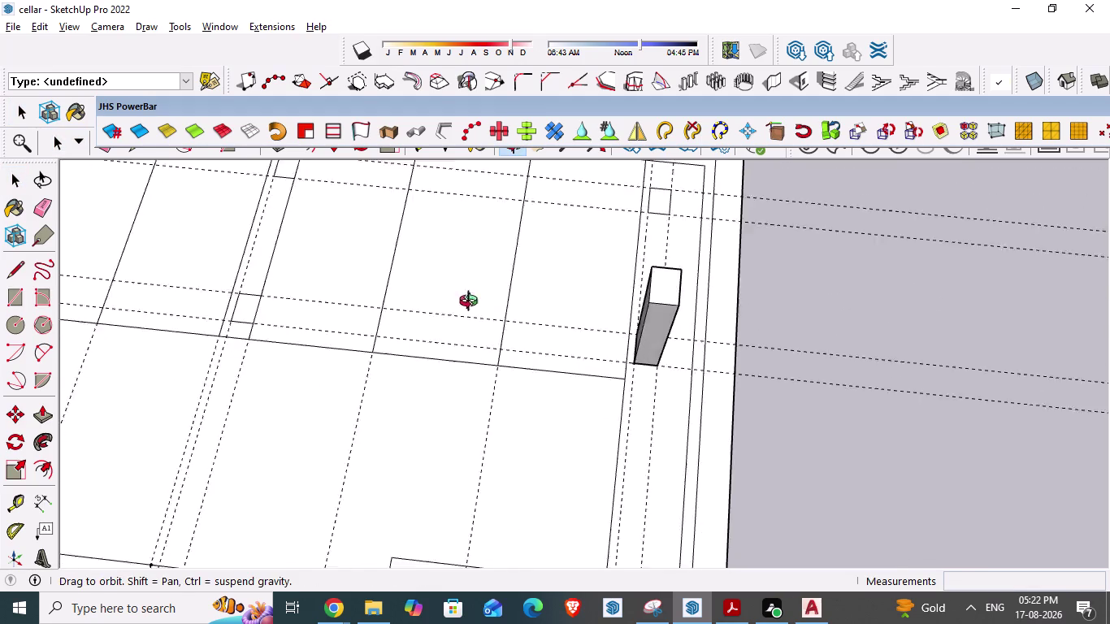
middle_drag(482, 303, 381, 336)
Build a 2' column block at the upper-row guide intersection.
click(773, 79)
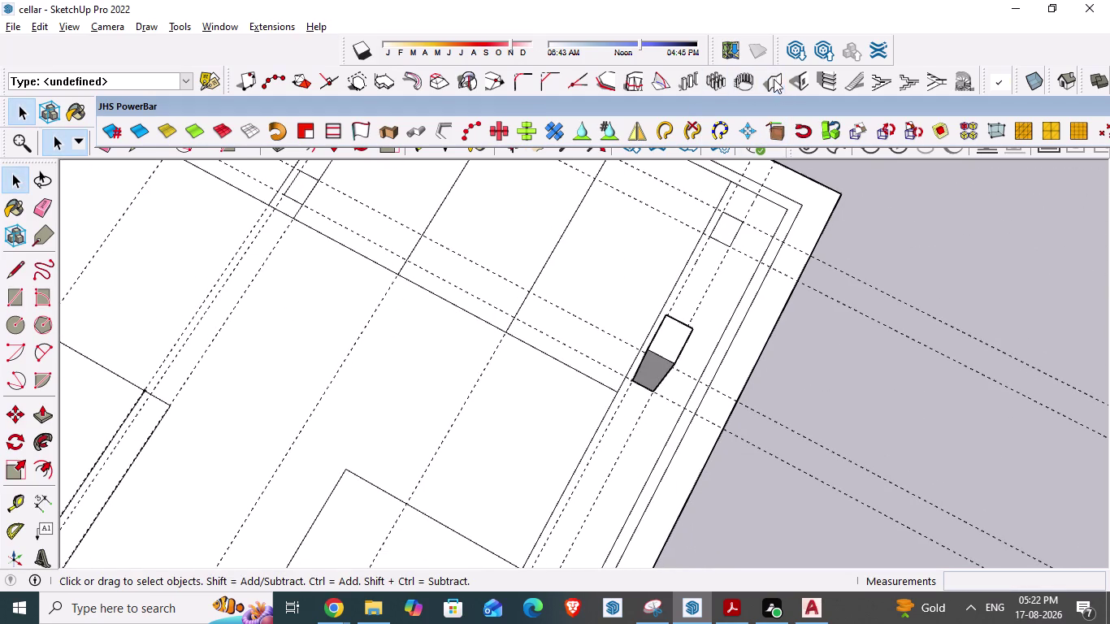
click(120, 410)
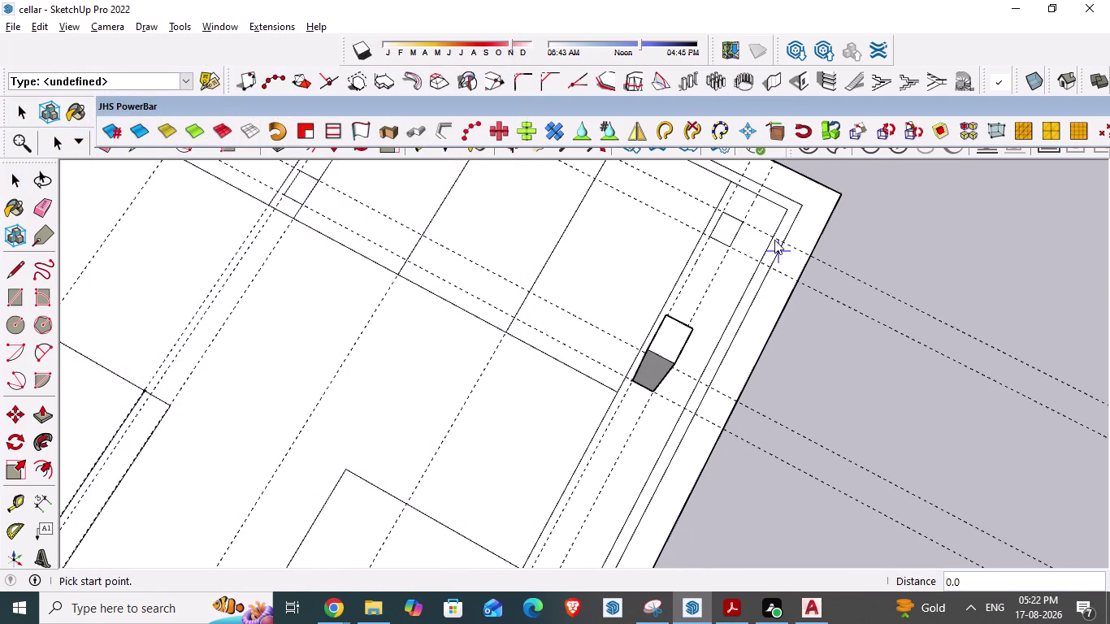
scroll(up, 3)
click(708, 241)
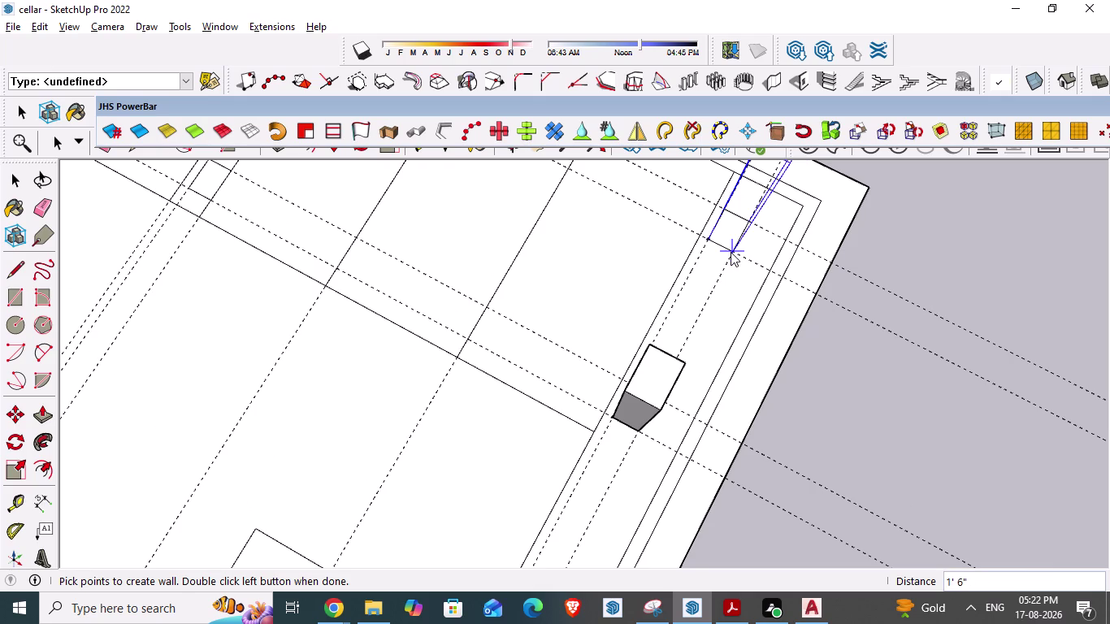
double_click(731, 252)
scroll(down, 3)
middle_drag(625, 412, 685, 437)
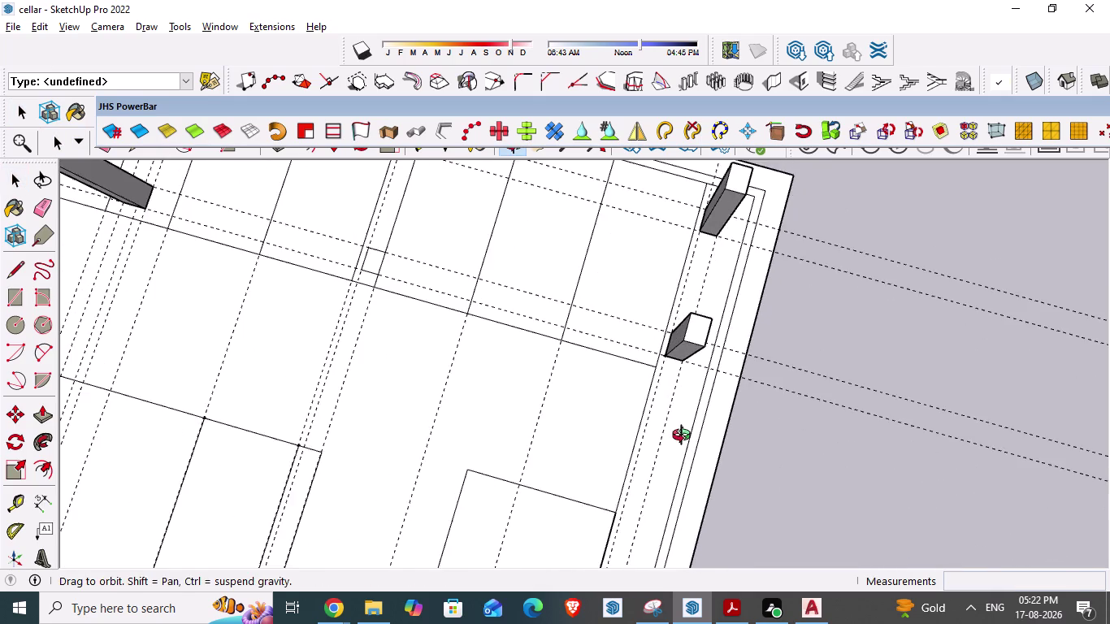
middle_drag(686, 437, 713, 444)
scroll(down, 3)
scroll(down, 3)
middle_drag(535, 454, 561, 467)
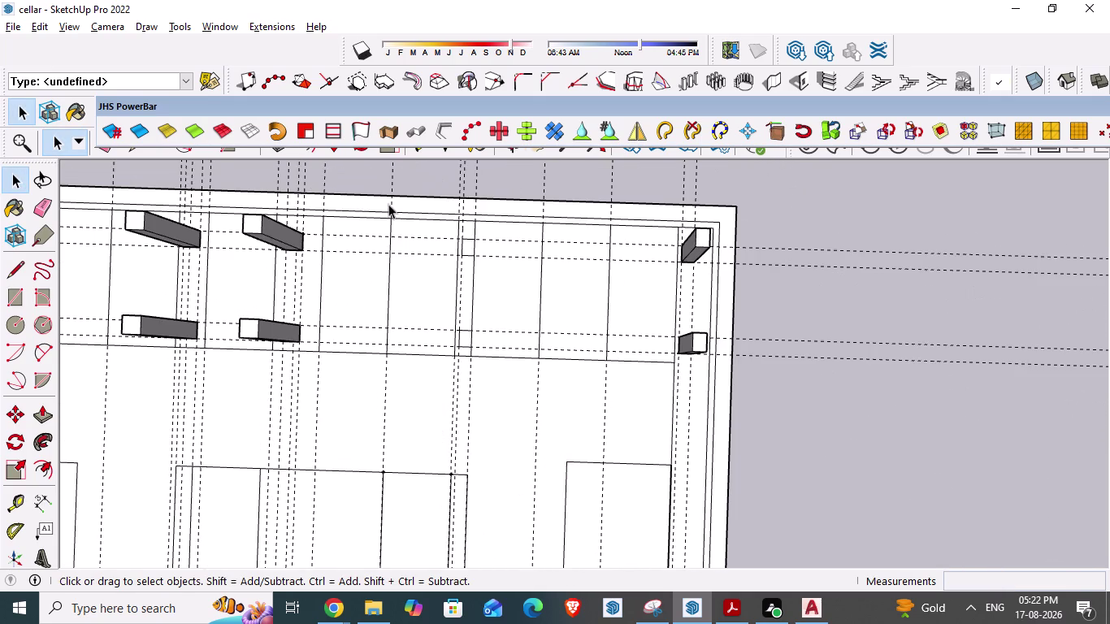
scroll(up, 3)
scroll(up, 3)
Build 2' column blocks at the middle and lower-middle guide intersections.
click(772, 85)
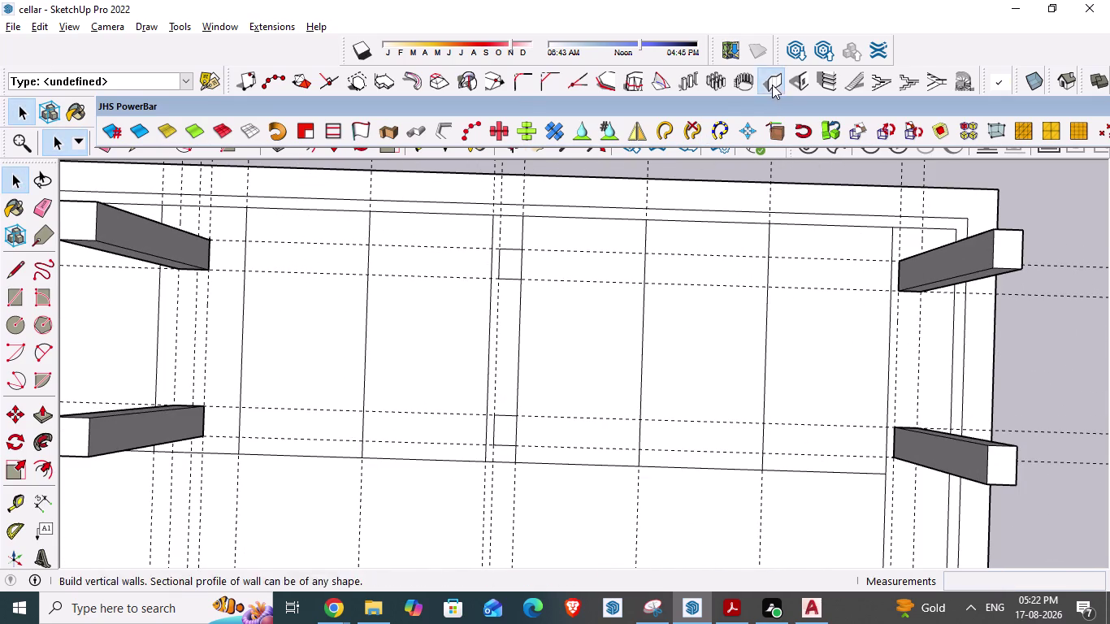
click(100, 407)
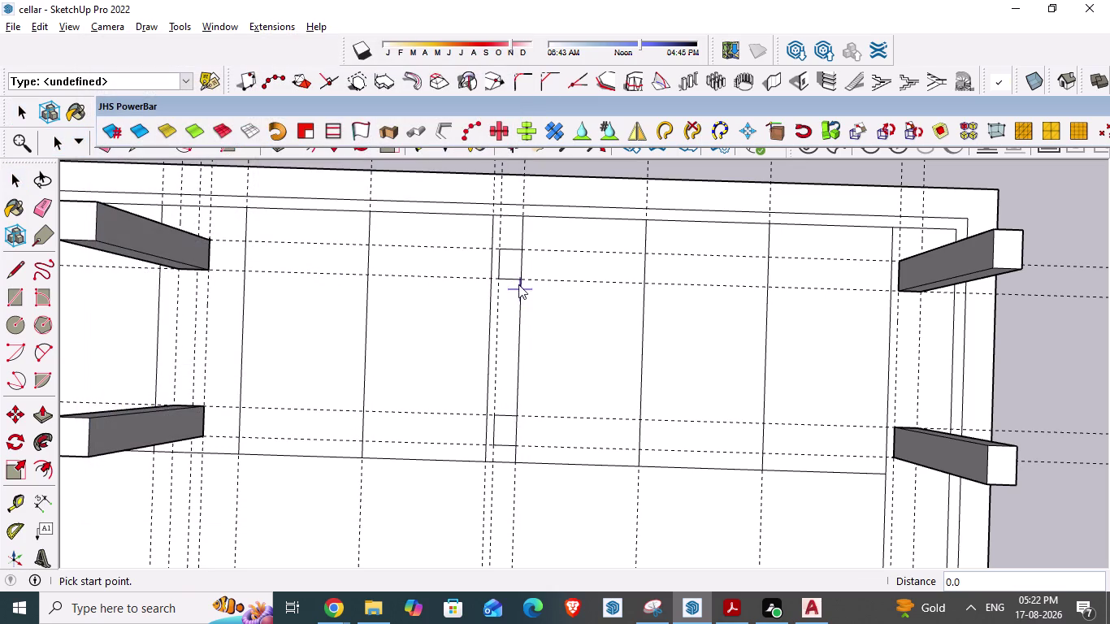
click(502, 275)
double_click(515, 279)
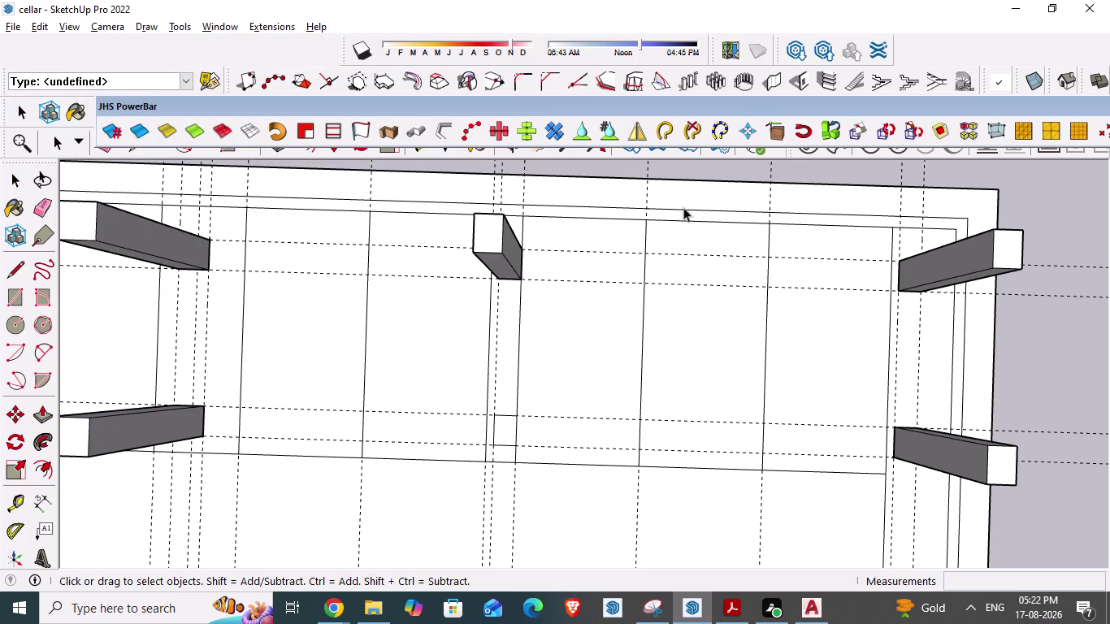
click(779, 81)
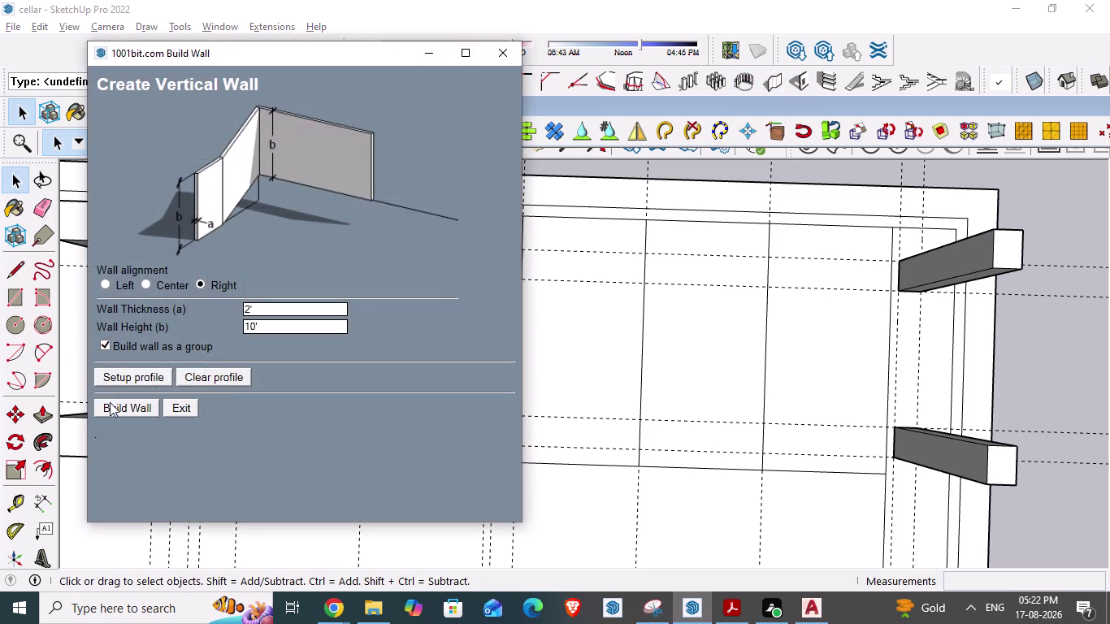
click(110, 402)
click(491, 439)
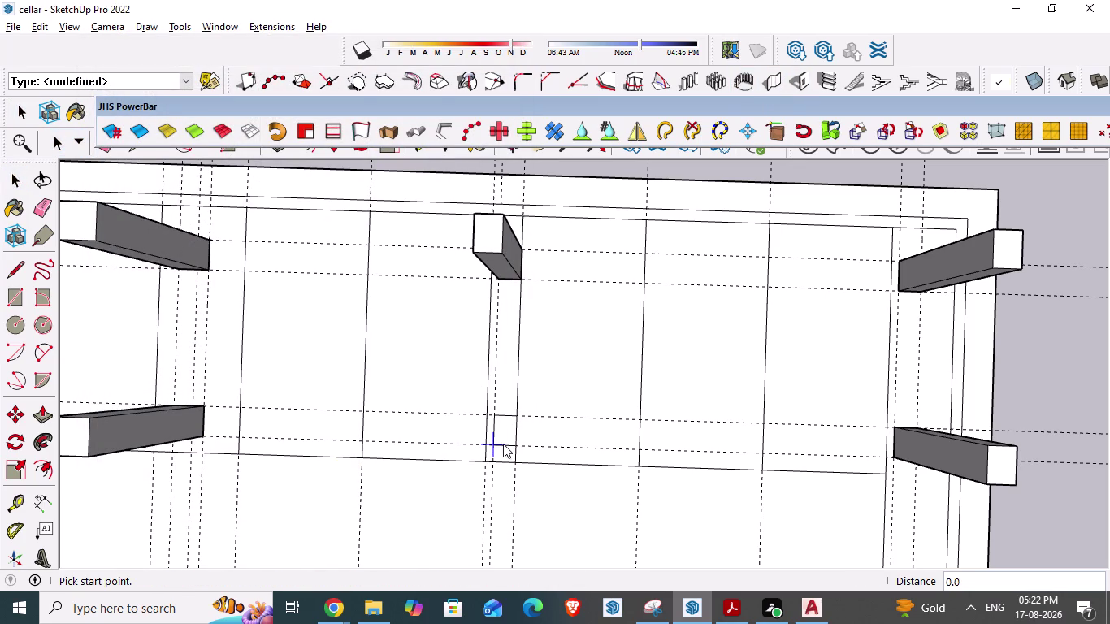
double_click(514, 446)
Review the full column grid, save the model, and switch to the AutoCAD plan.
scroll(down, 3)
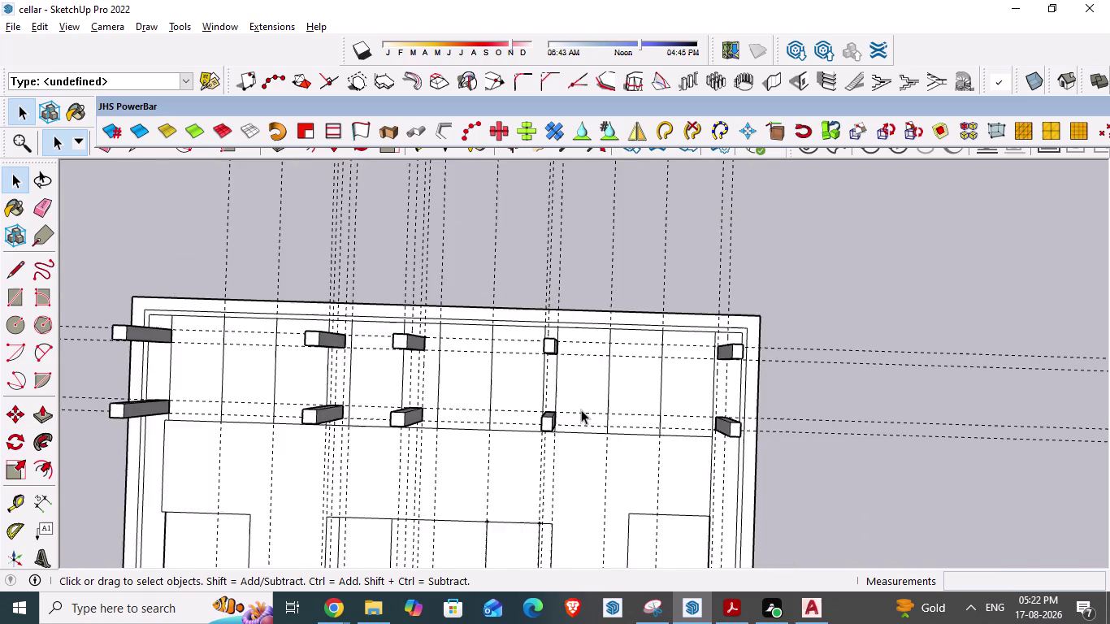
scroll(down, 3)
middle_drag(533, 510, 543, 345)
scroll(down, 3)
scroll(down, 3)
scroll(down, 3)
middle_drag(508, 494, 489, 576)
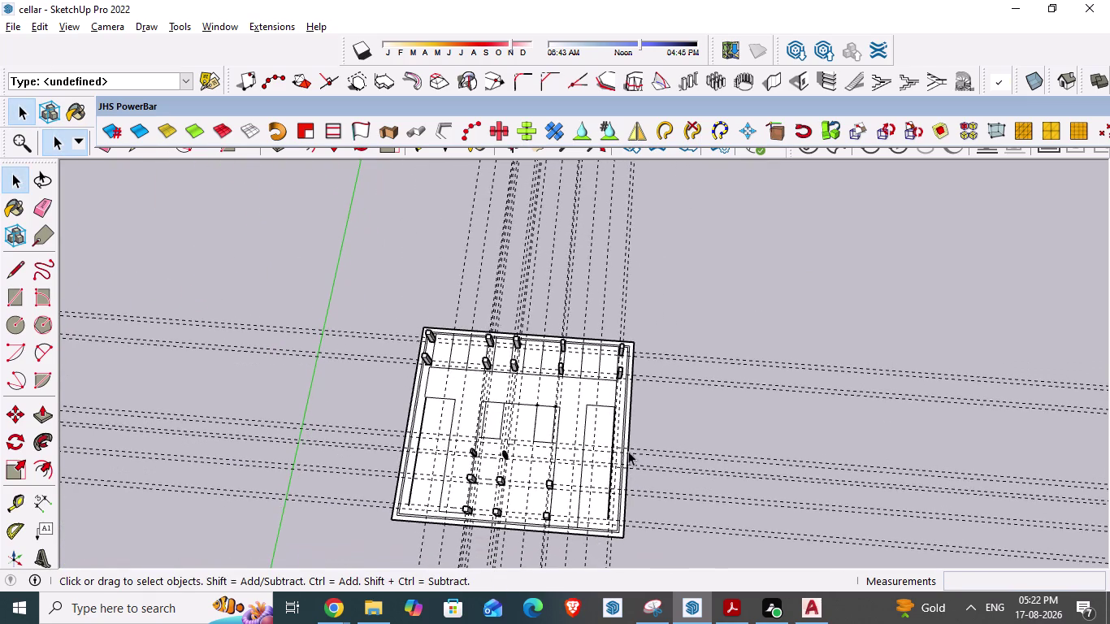
scroll(down, 3)
middle_drag(574, 429, 581, 477)
scroll(up, 3)
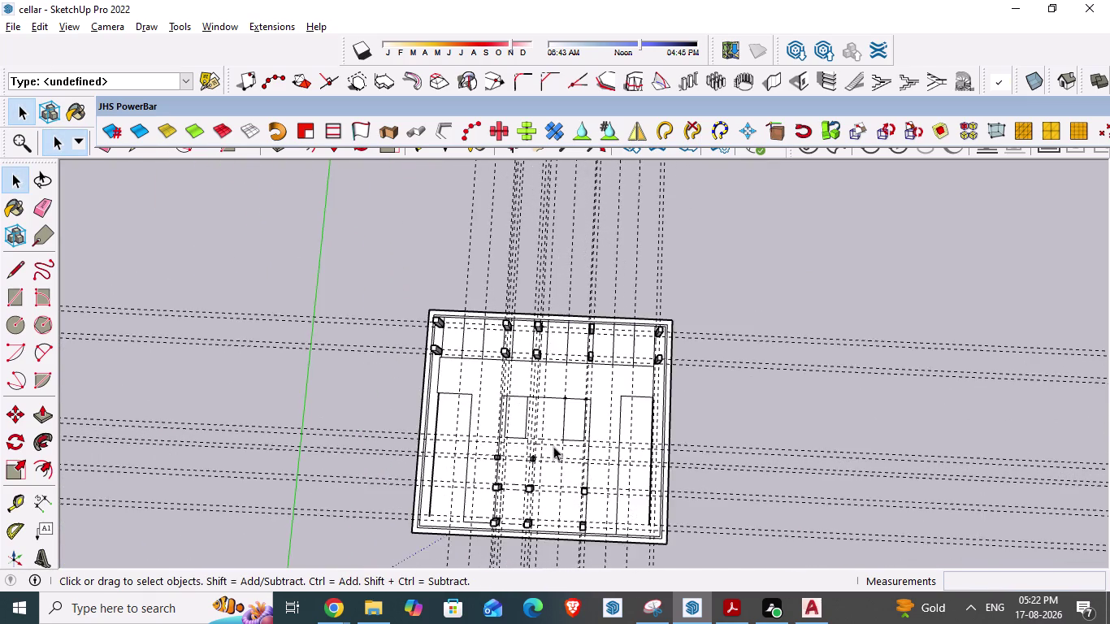
scroll(up, 3)
key(ctrl+s)
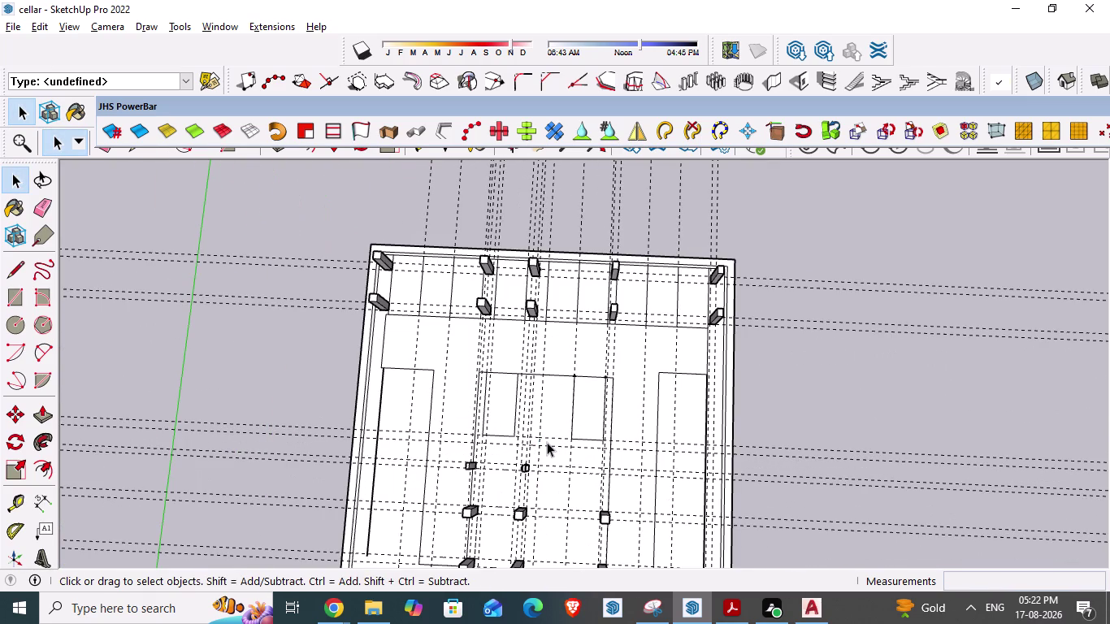
key(alt+Tab)
scroll(down, 3)
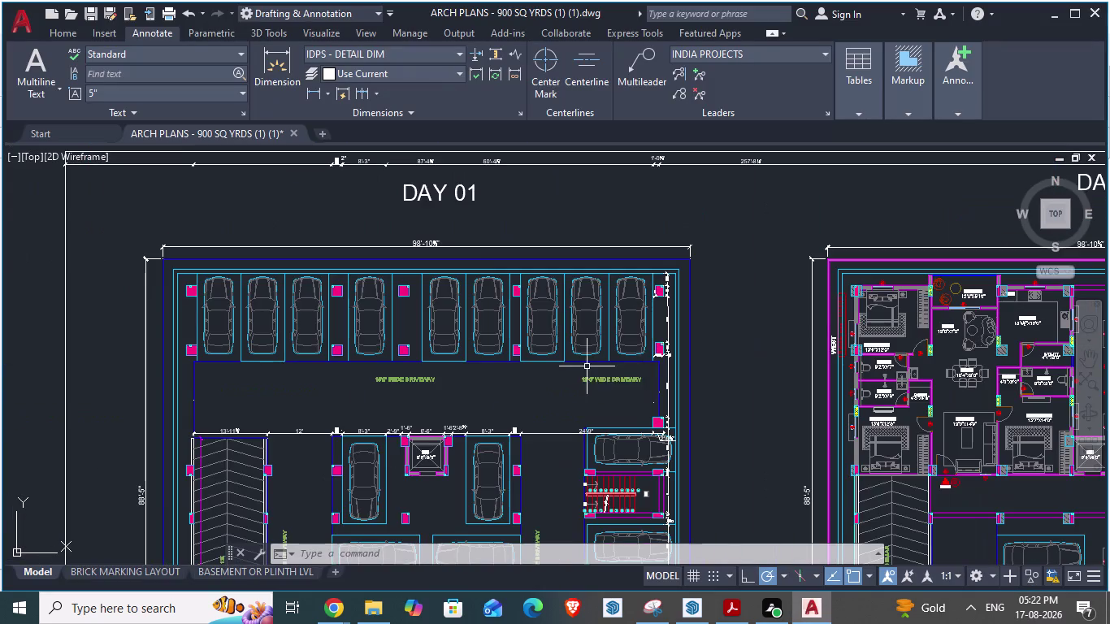
Zoom the AutoCAD plan to the column beside the 12'6" driveway, glancing briefly at SketchUp.
scroll(up, 3)
scroll(down, 3)
scroll(up, 3)
scroll(down, 3)
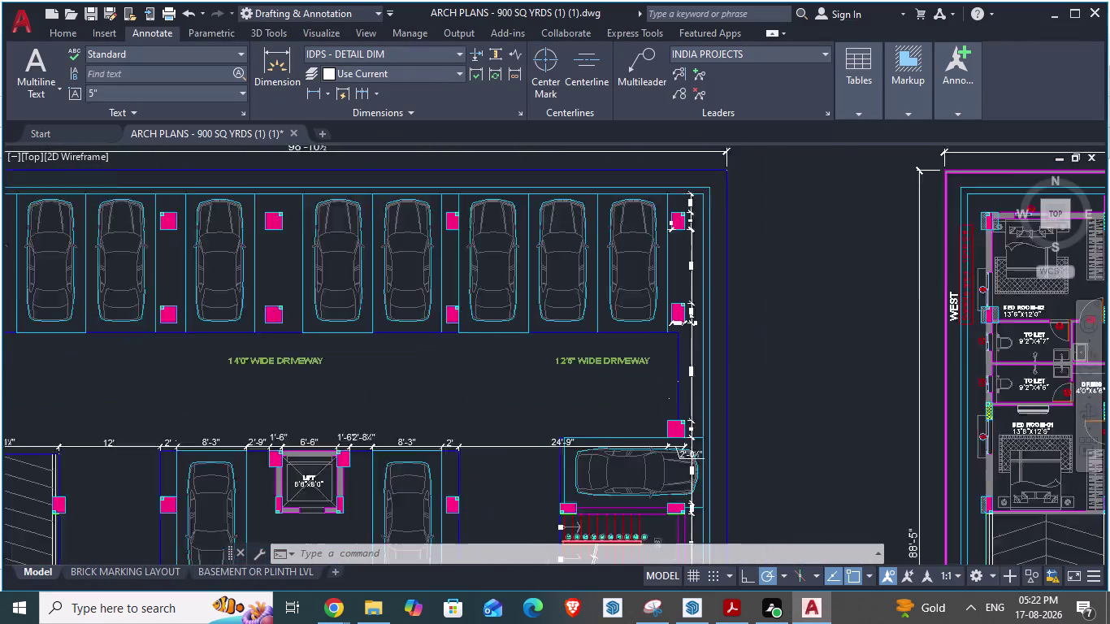
scroll(down, 3)
scroll(up, 3)
key(alt+Tab)
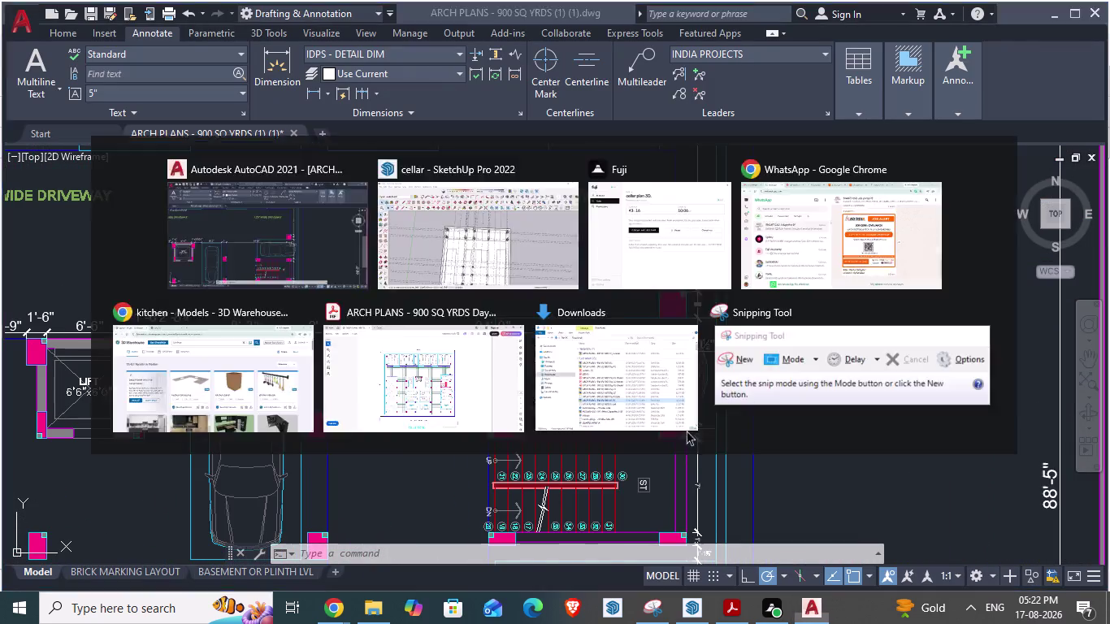
scroll(up, 3)
scroll(up, 3)
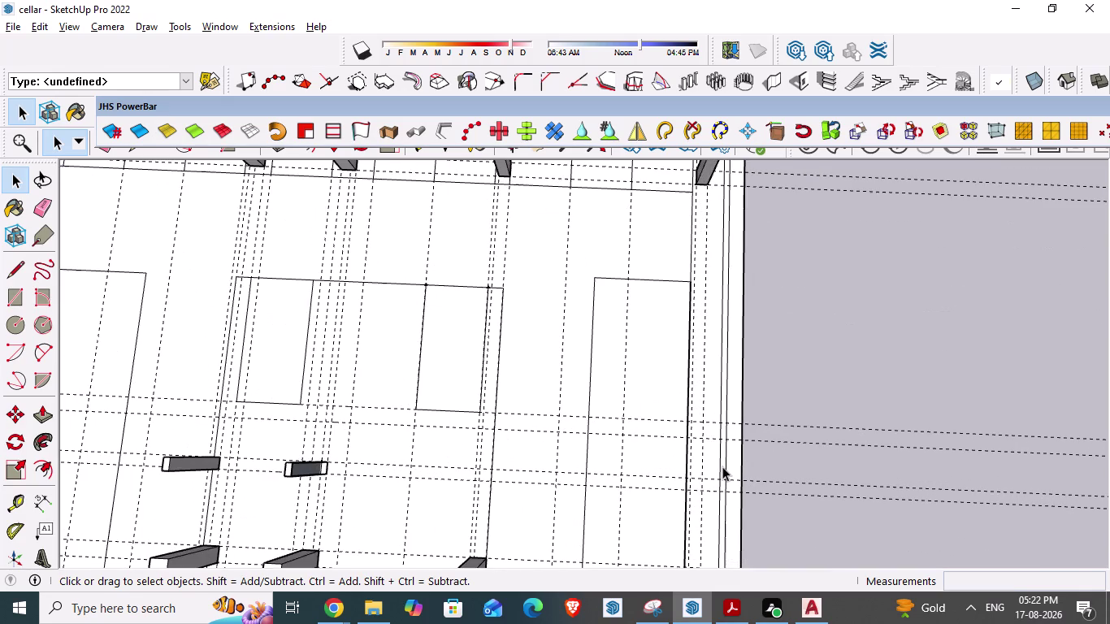
key(alt+Tab)
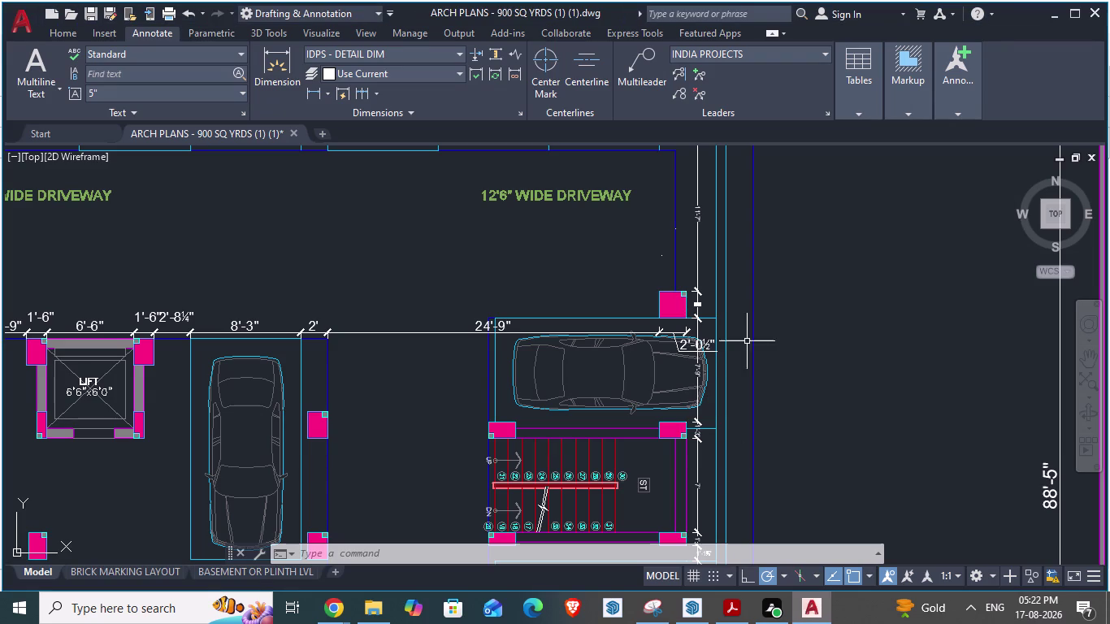
key(alt+Tab)
scroll(down, 3)
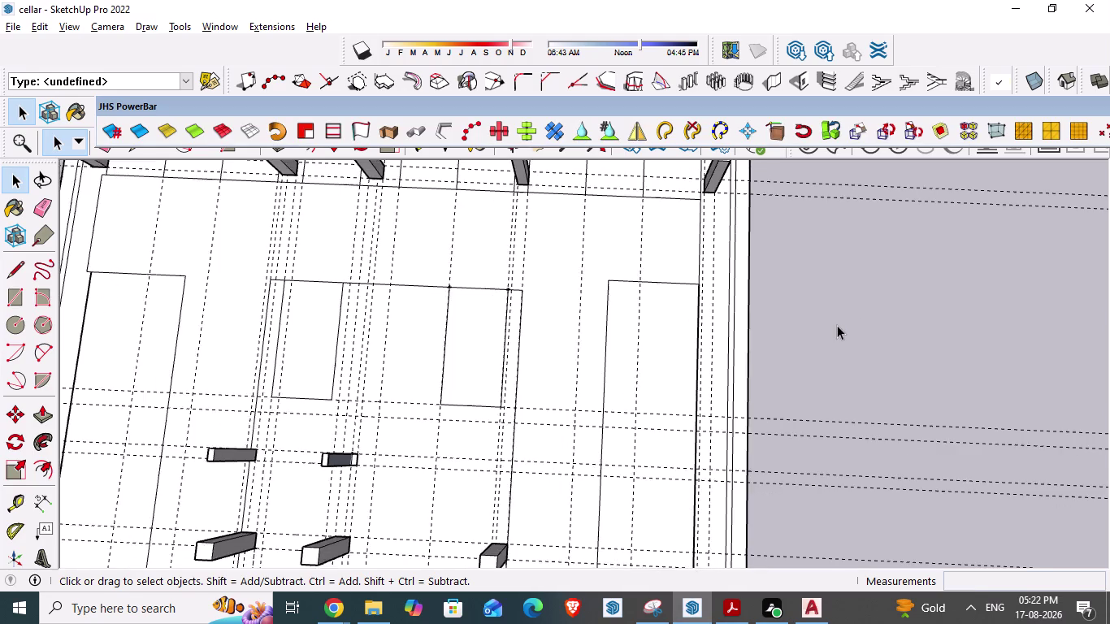
scroll(down, 3)
scroll(down, 3)
key(alt+Tab)
scroll(down, 3)
scroll(down, 3)
scroll(up, 3)
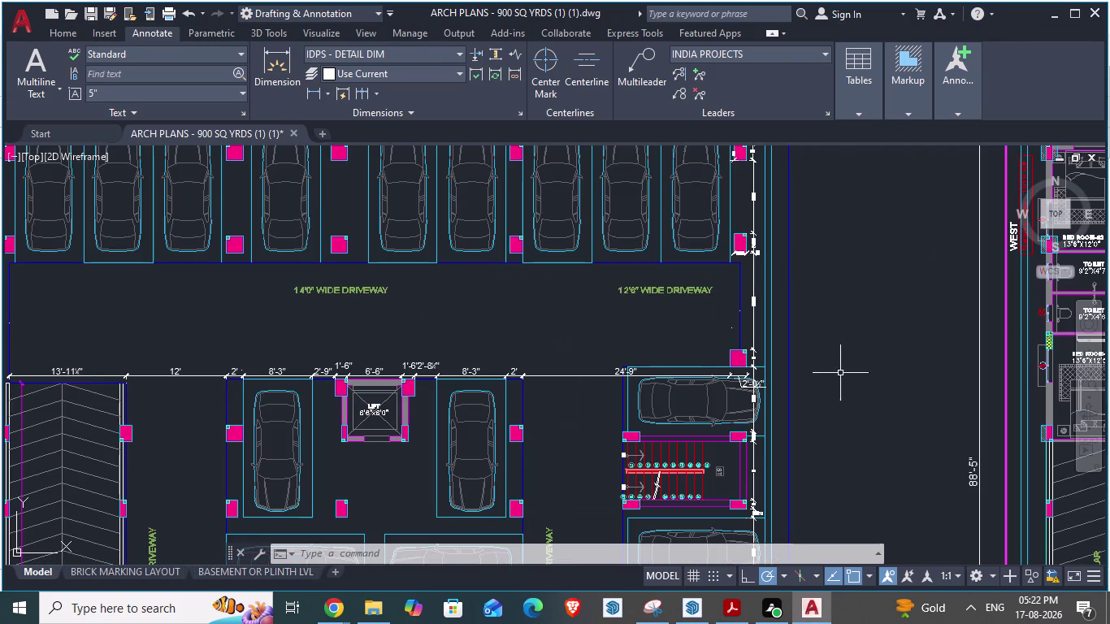
scroll(up, 3)
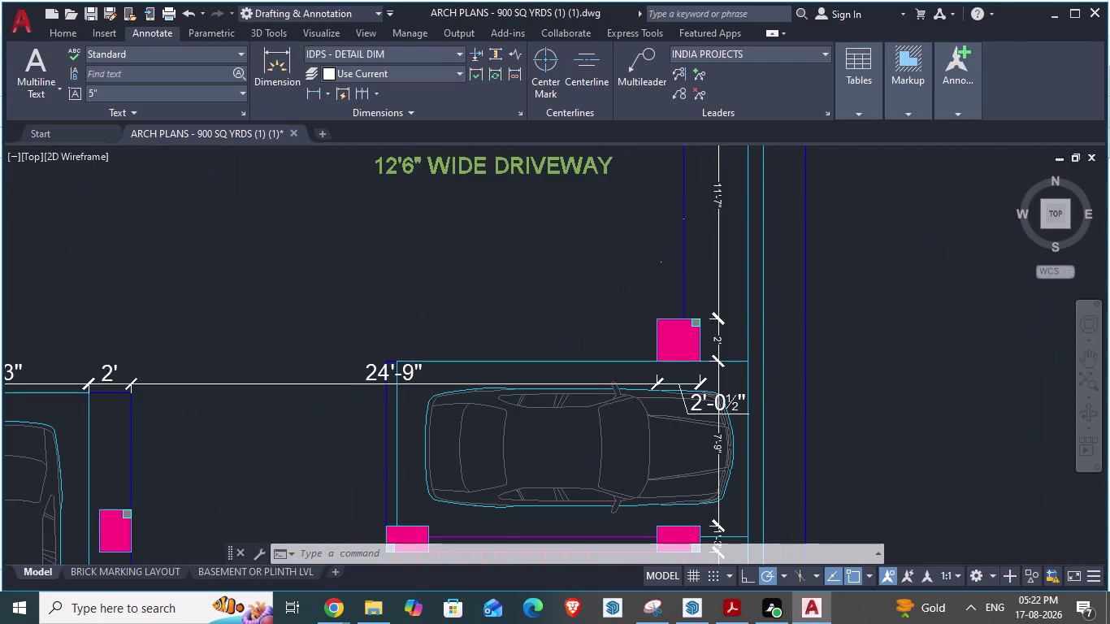
scroll(down, 3)
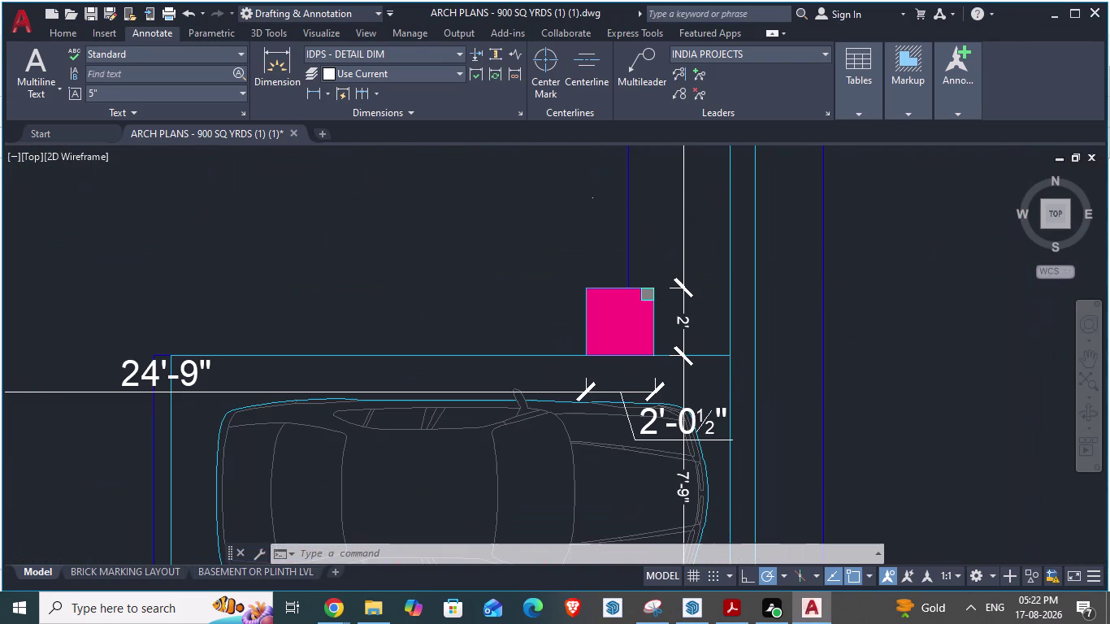
scroll(down, 3)
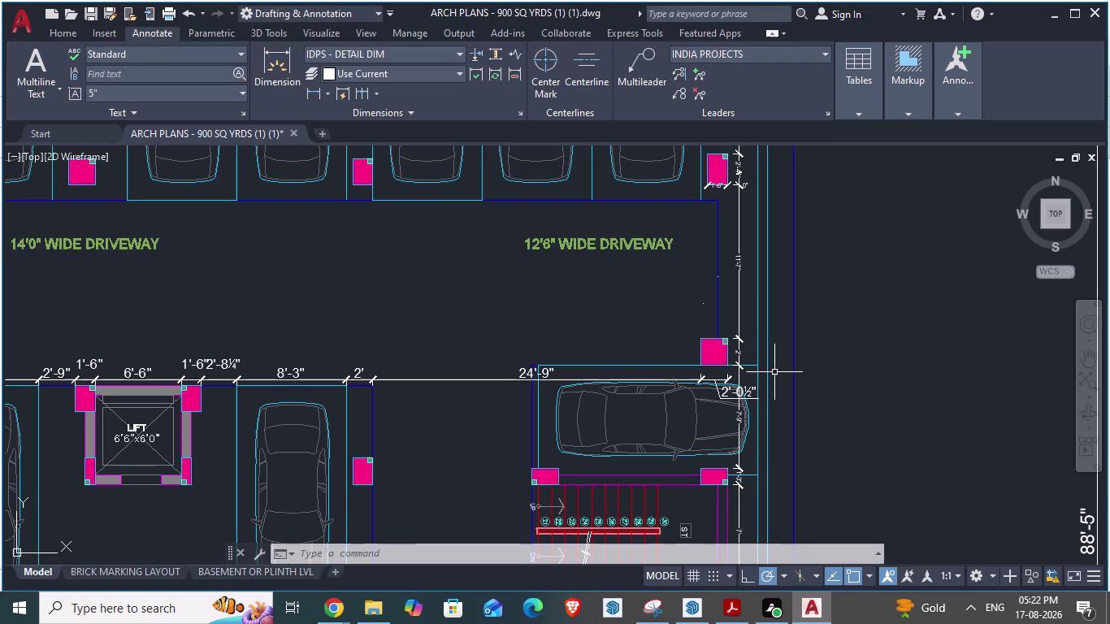
scroll(up, 3)
scroll(down, 3)
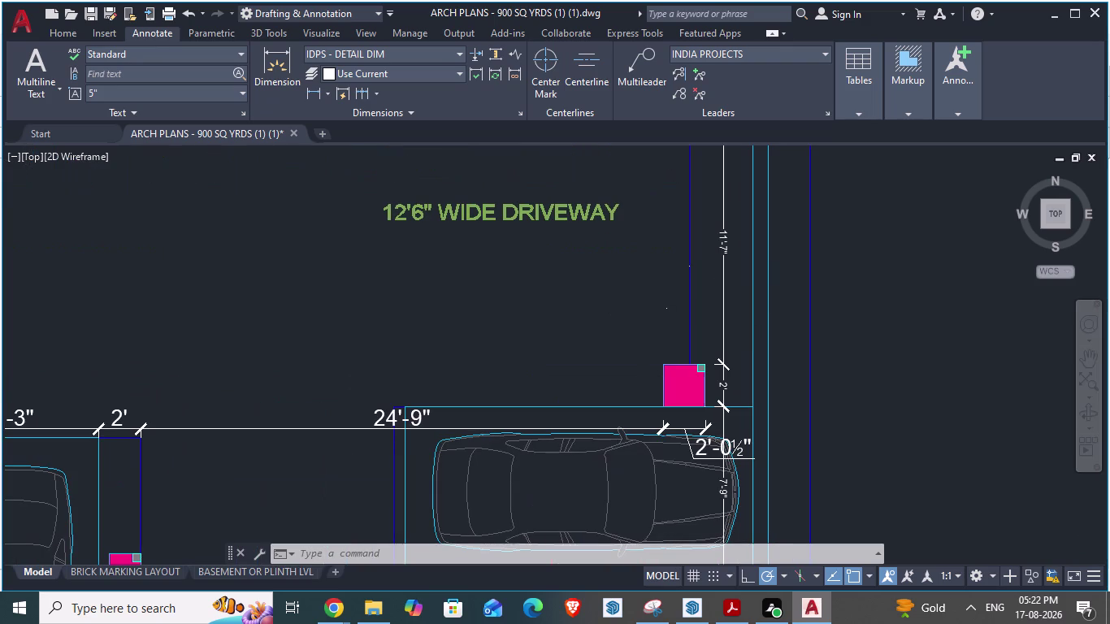
Begin an aligned dimension (DA) at the driveway column, then switch to SketchUp.
text(da)
key(Return)
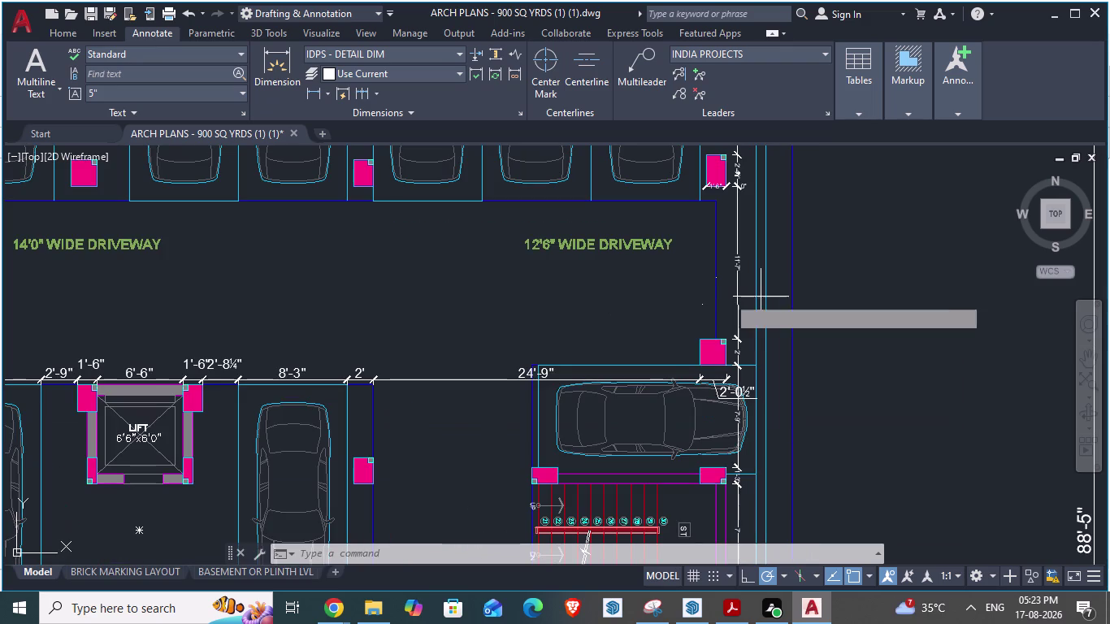
click(510, 198)
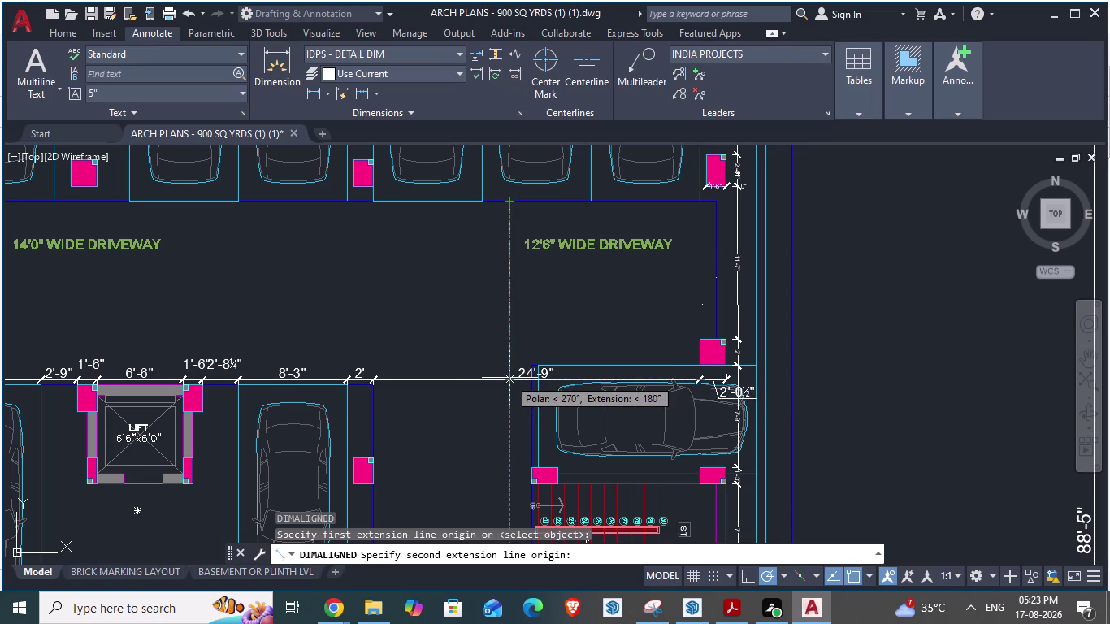
key(alt+Tab)
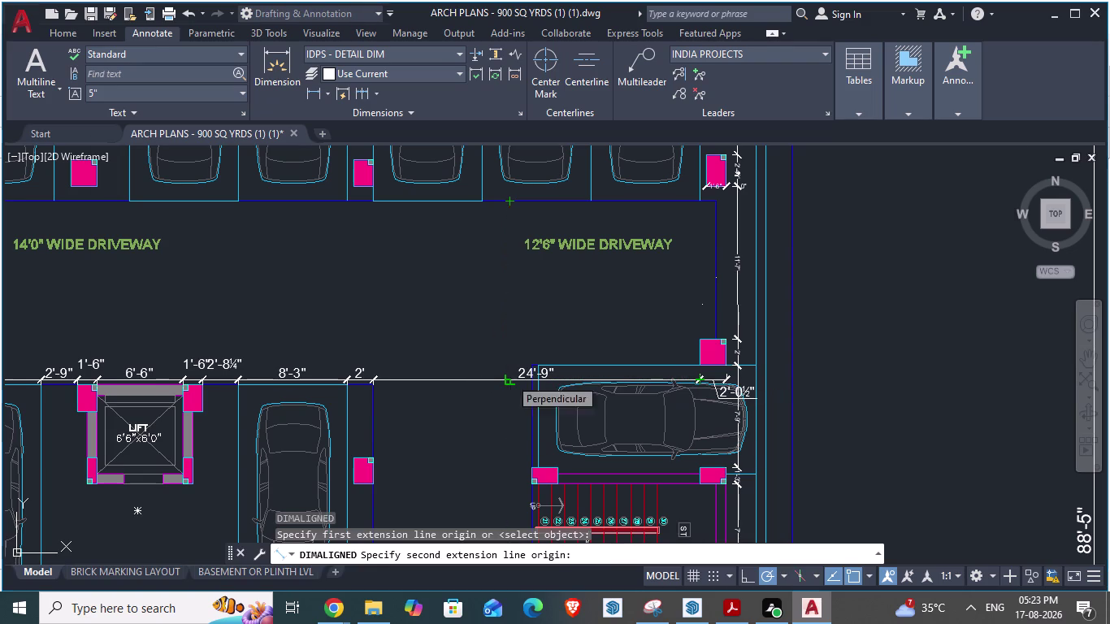
Start a Tape Measure guide from the cellar's back edge, then cancel it.
key(t)
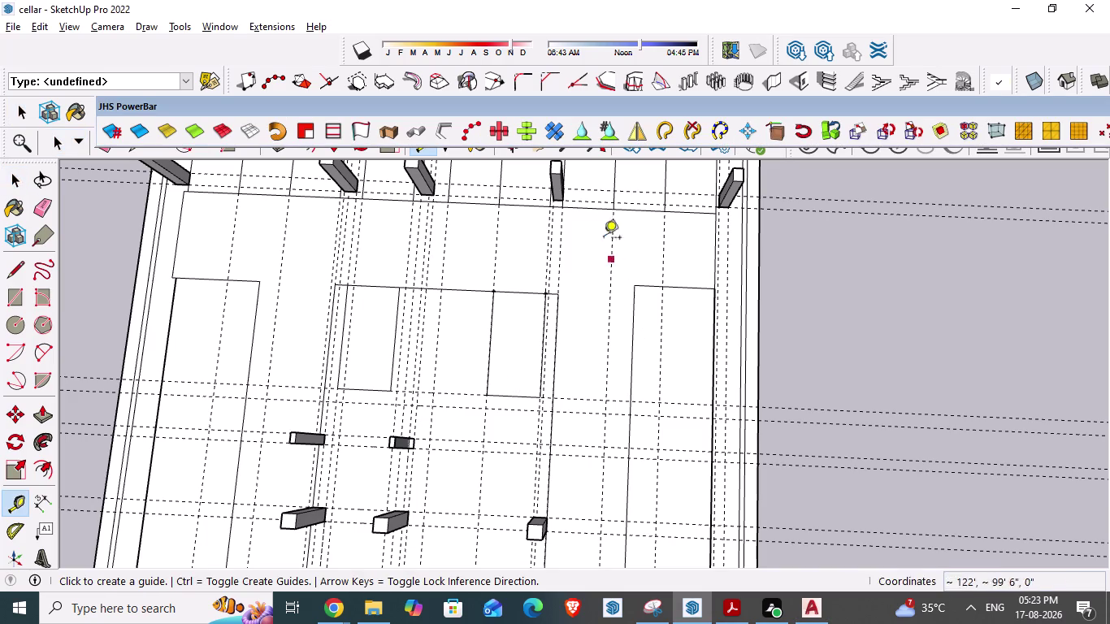
click(597, 212)
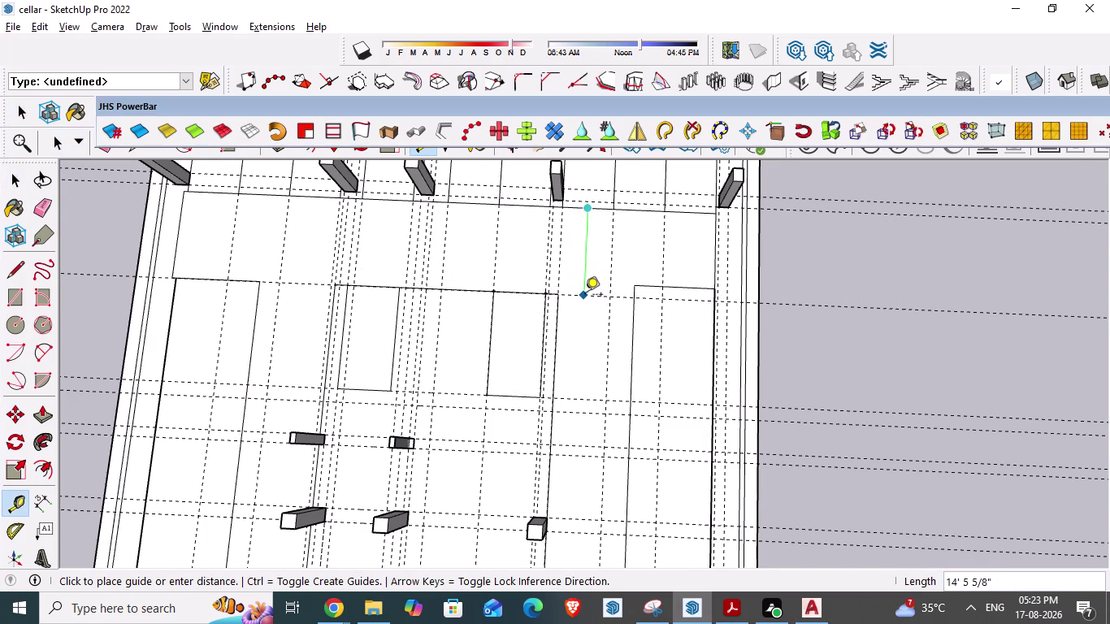
key(Escape)
scroll(down, 3)
scroll(up, 3)
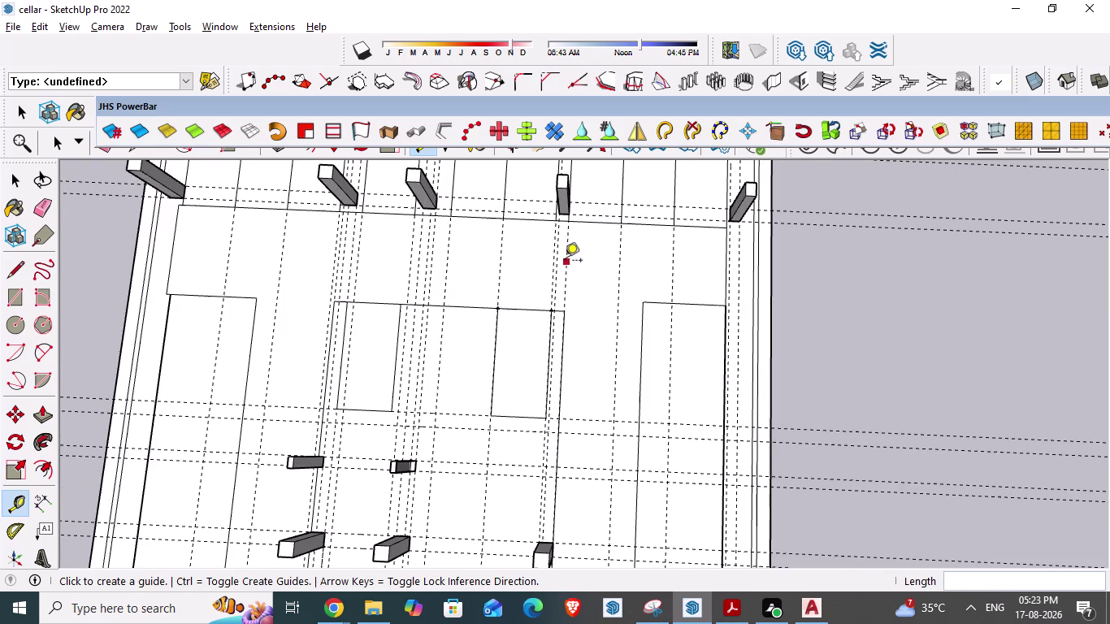
key(Escape)
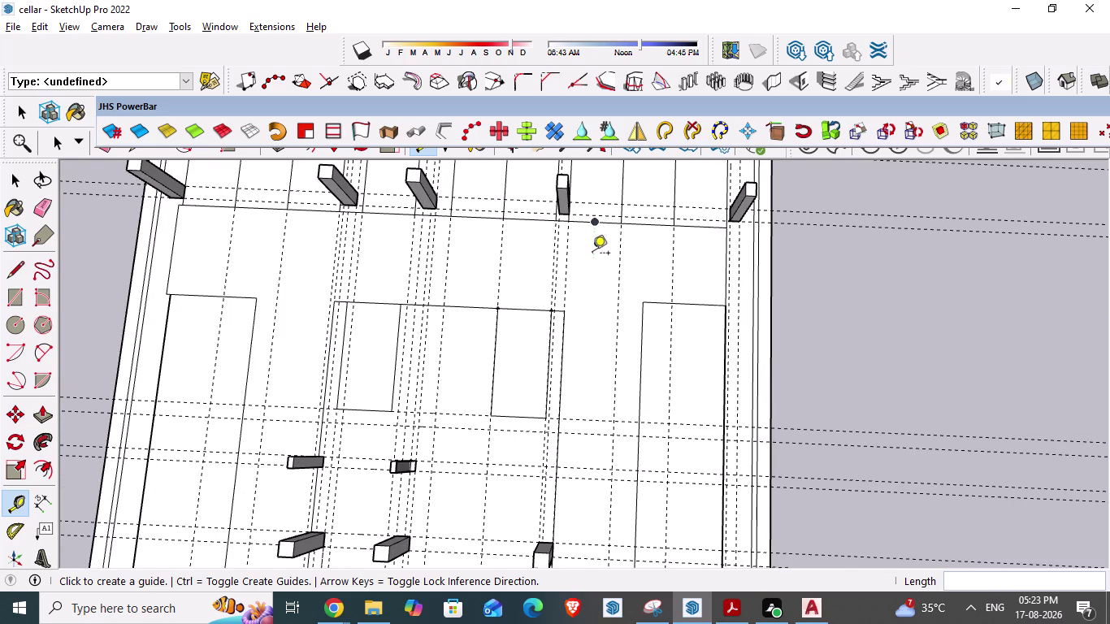
Try guides from three more points along the back edge, cancelling each, then return to AutoCAD.
click(532, 223)
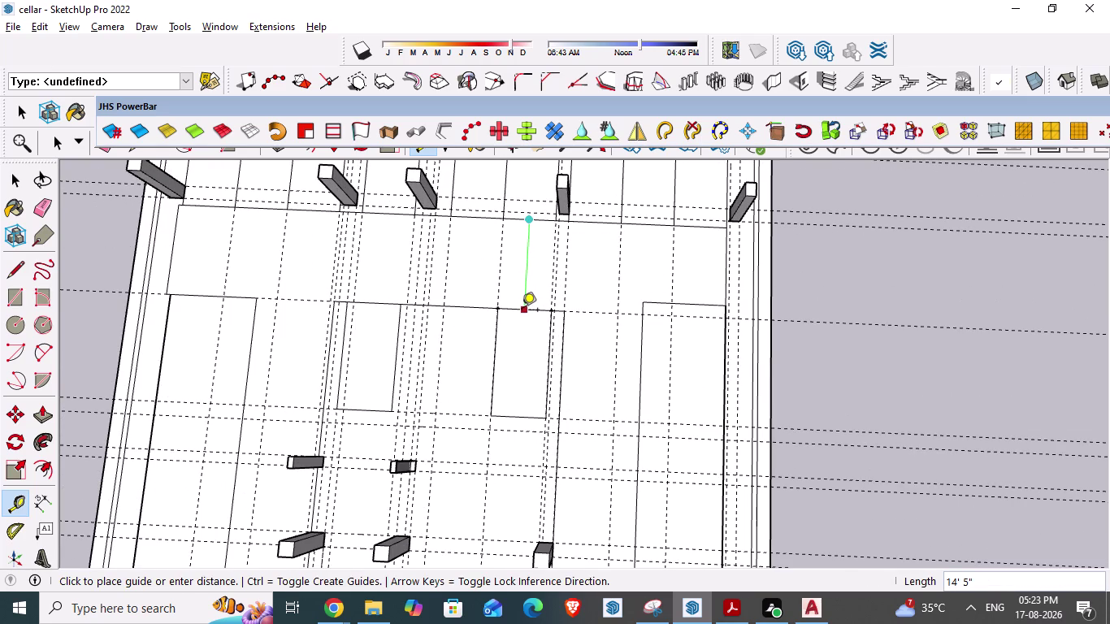
key(Escape)
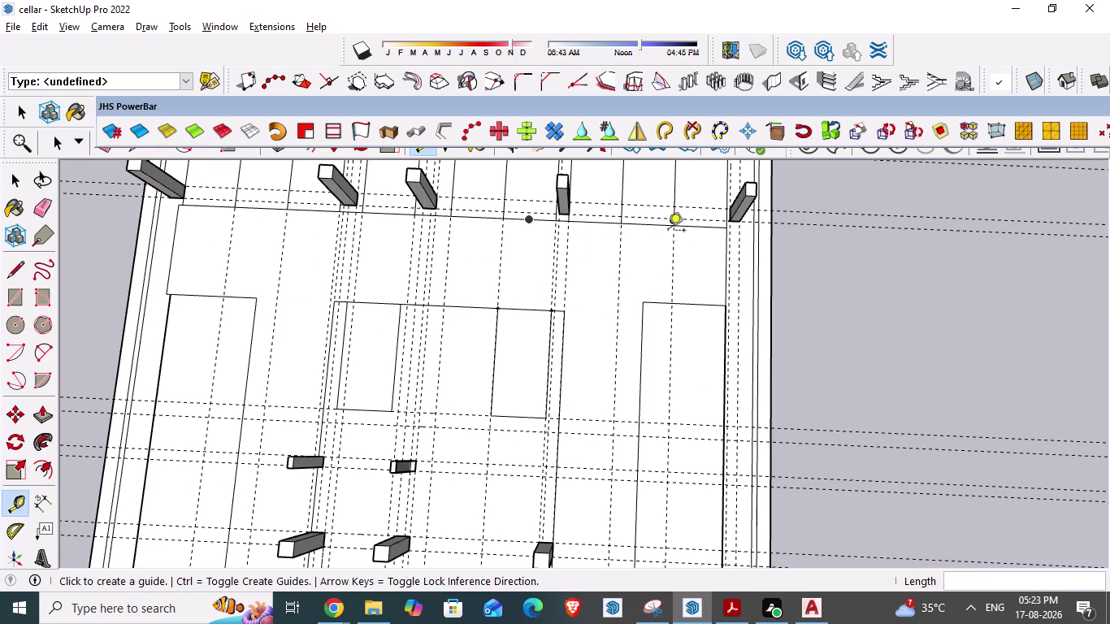
click(659, 226)
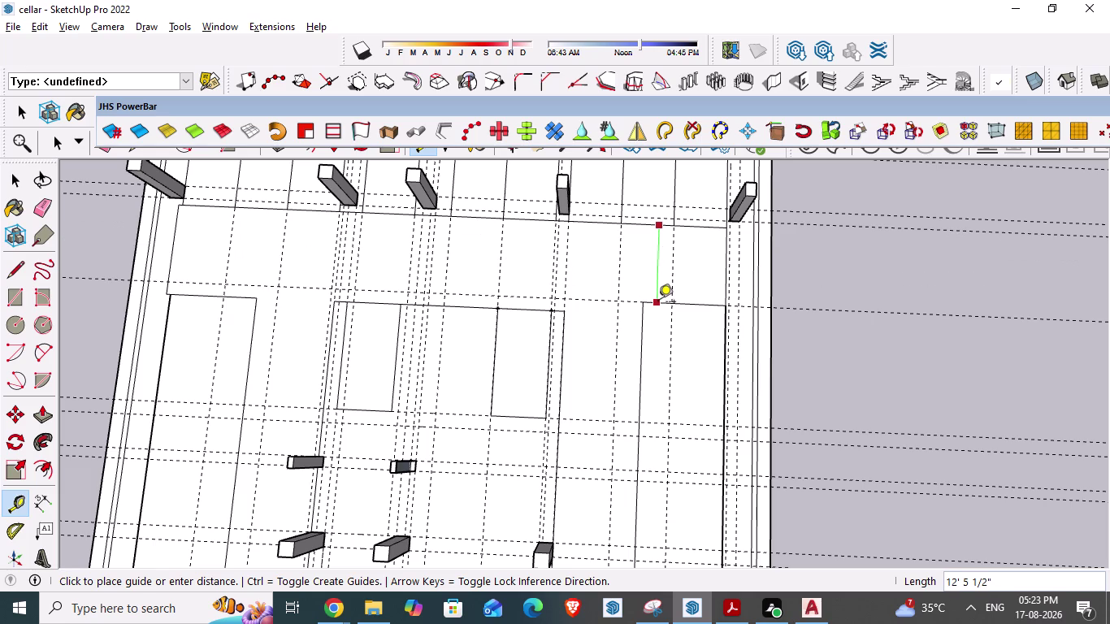
key(Escape)
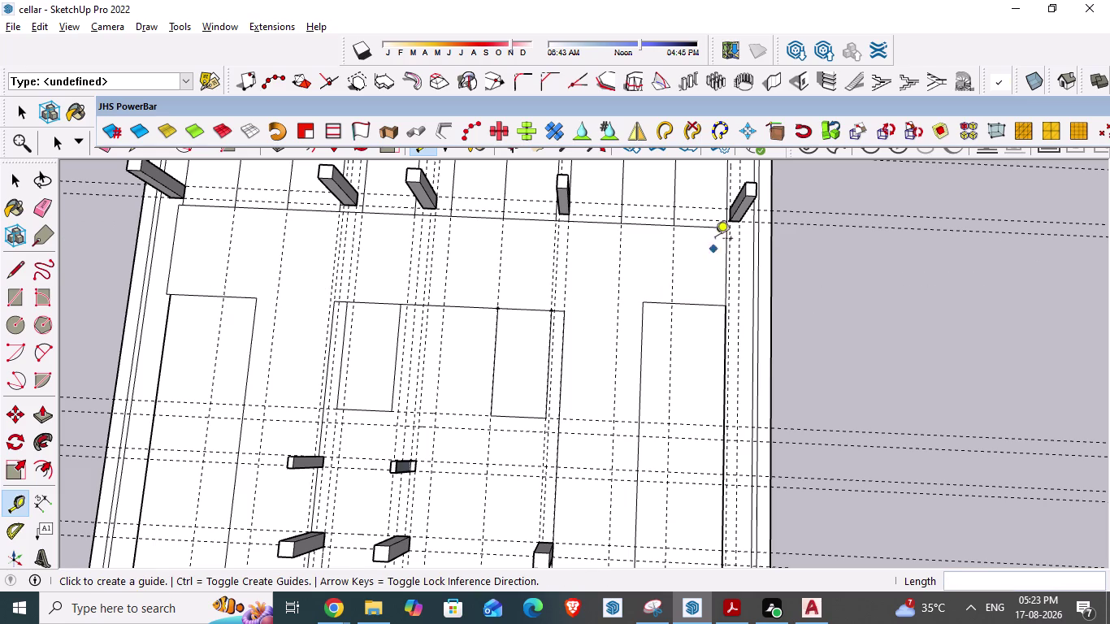
click(714, 231)
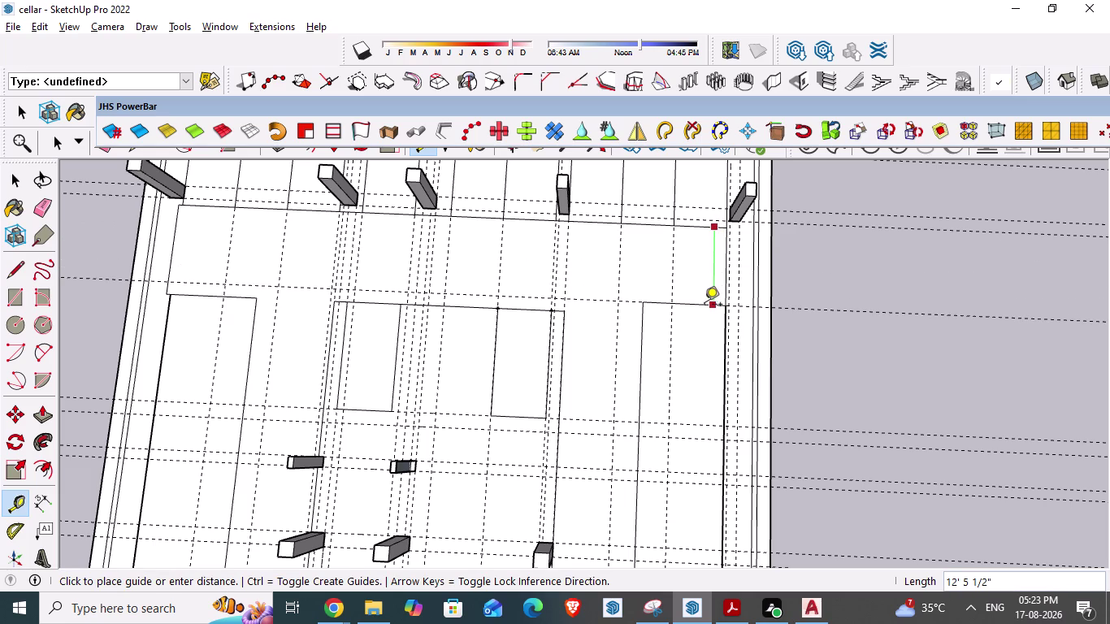
key(Escape)
scroll(down, 3)
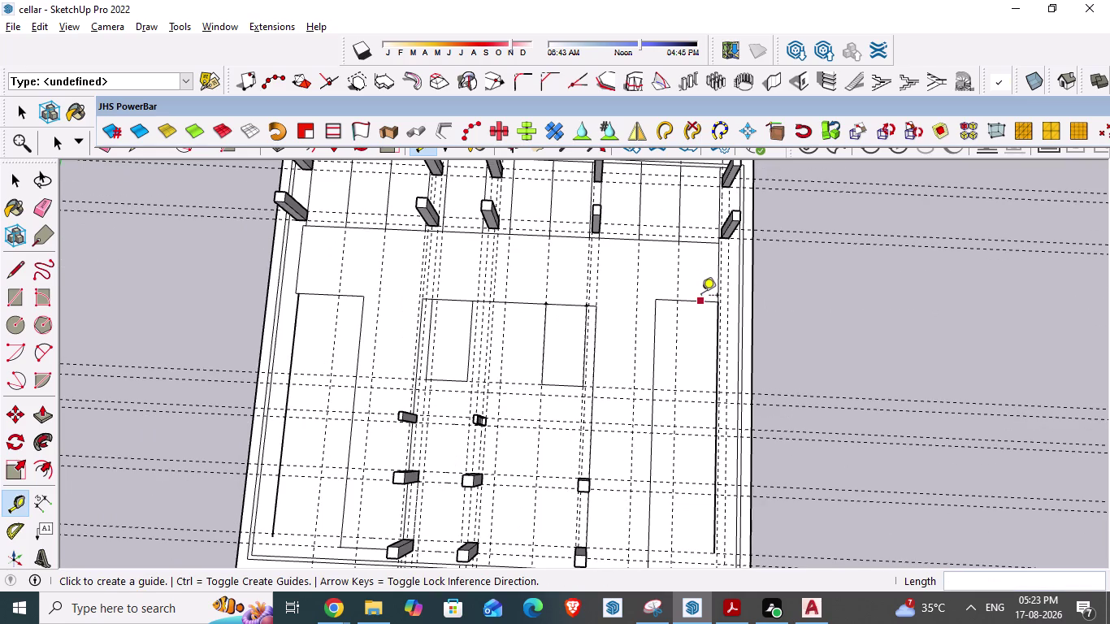
key(alt+Tab)
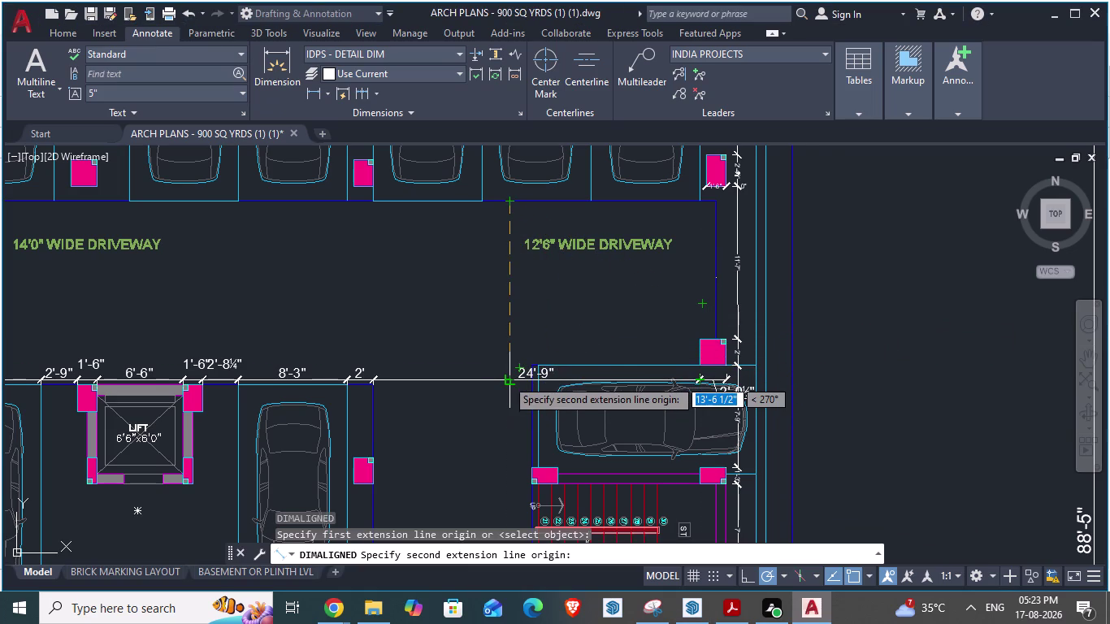
Cancel the 13'-6½" measurement, restart an aligned dimension from the midpoint, and cancel again.
key(Escape)
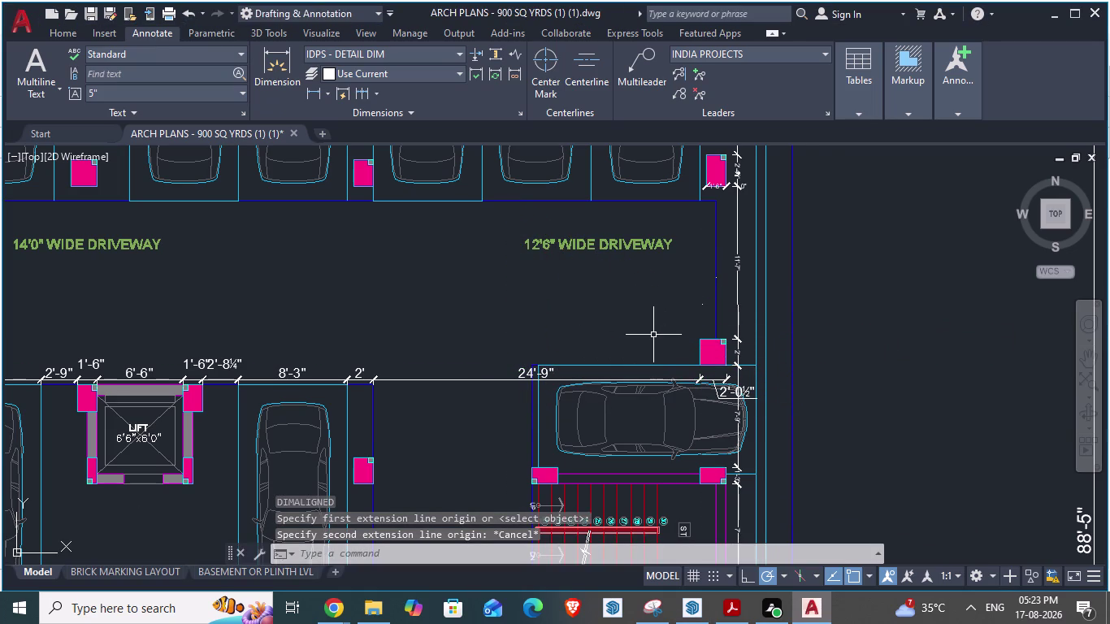
key(space)
click(626, 200)
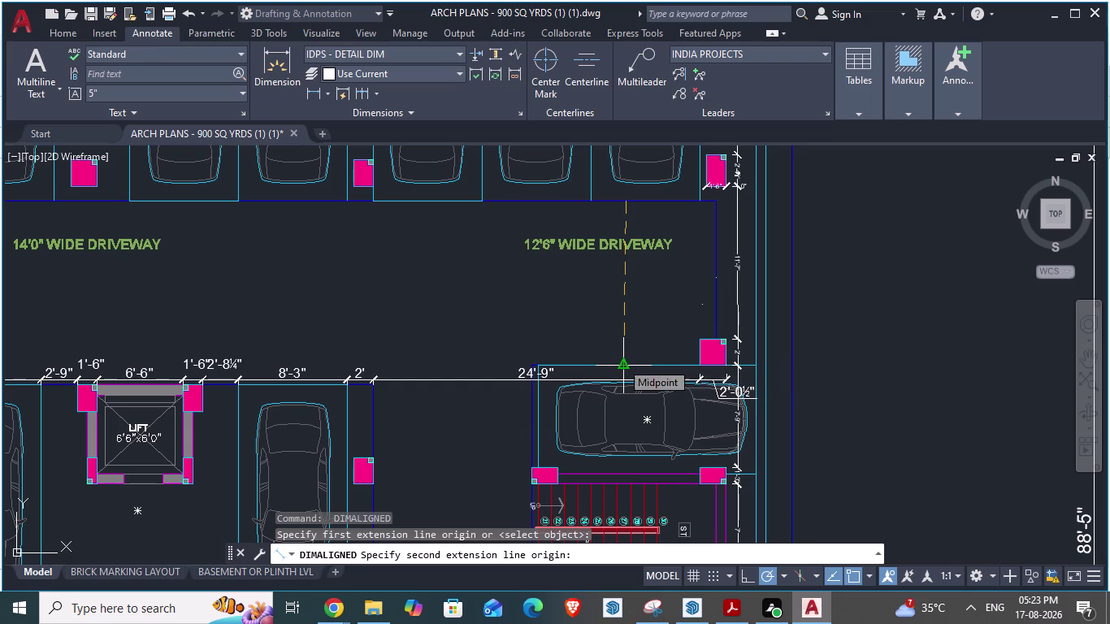
key(Escape)
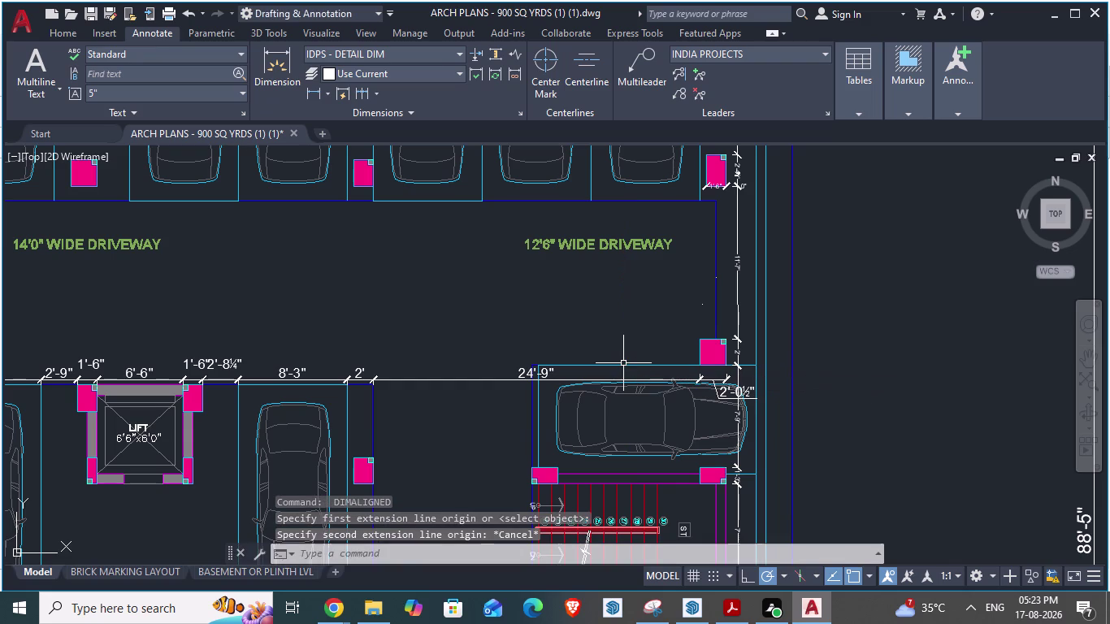
In SketchUp, start and cancel a guide near the right column, then return to AutoCAD.
key(alt+Tab)
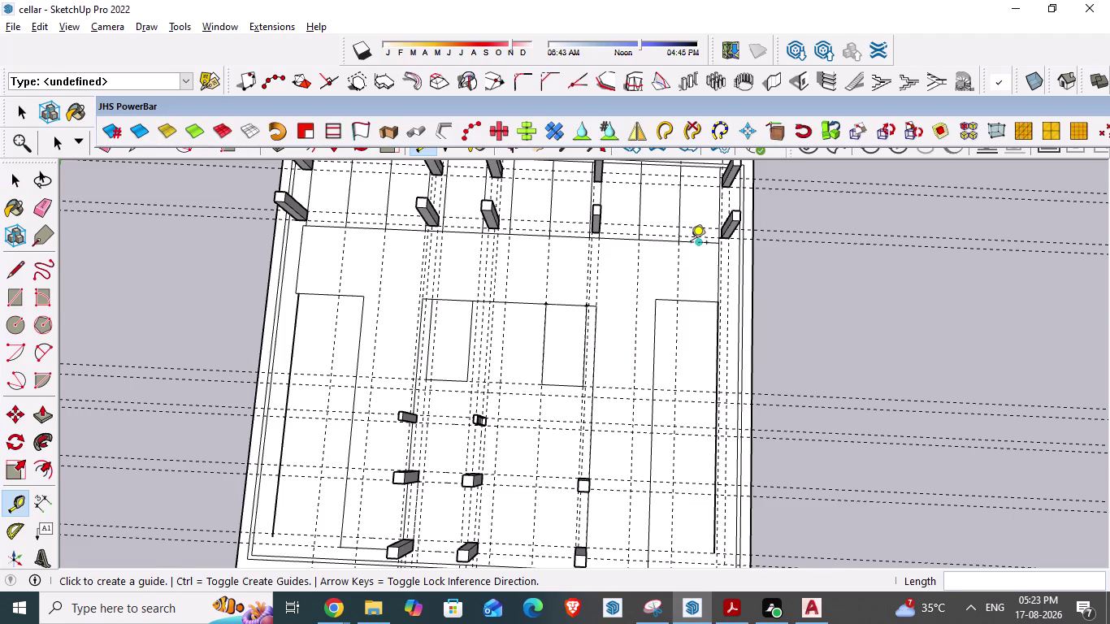
click(691, 244)
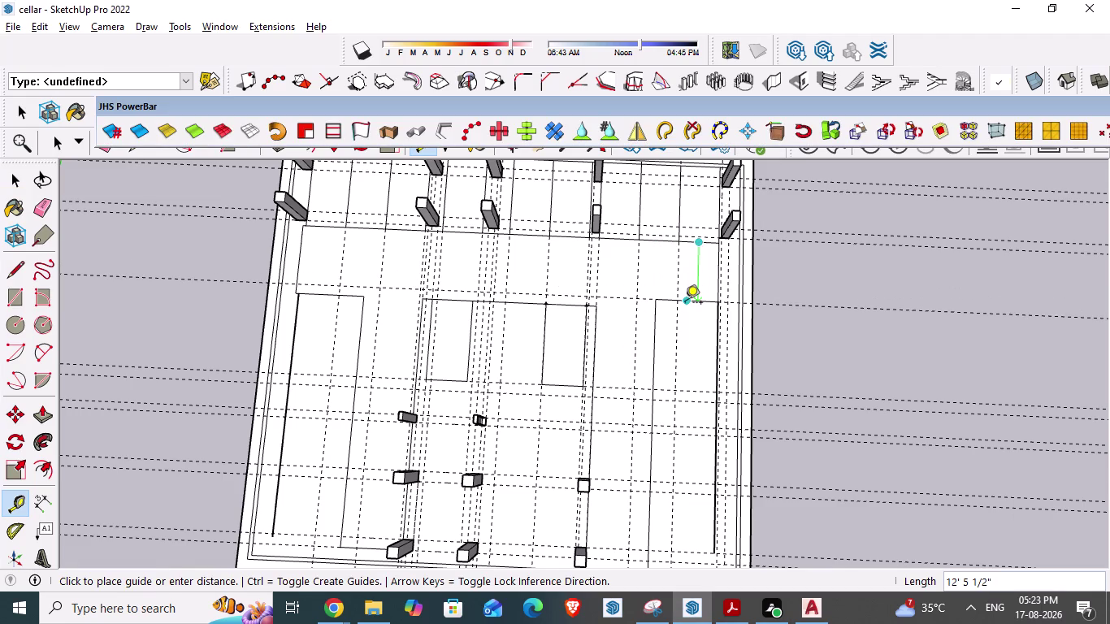
key(Escape)
key(alt+Tab)
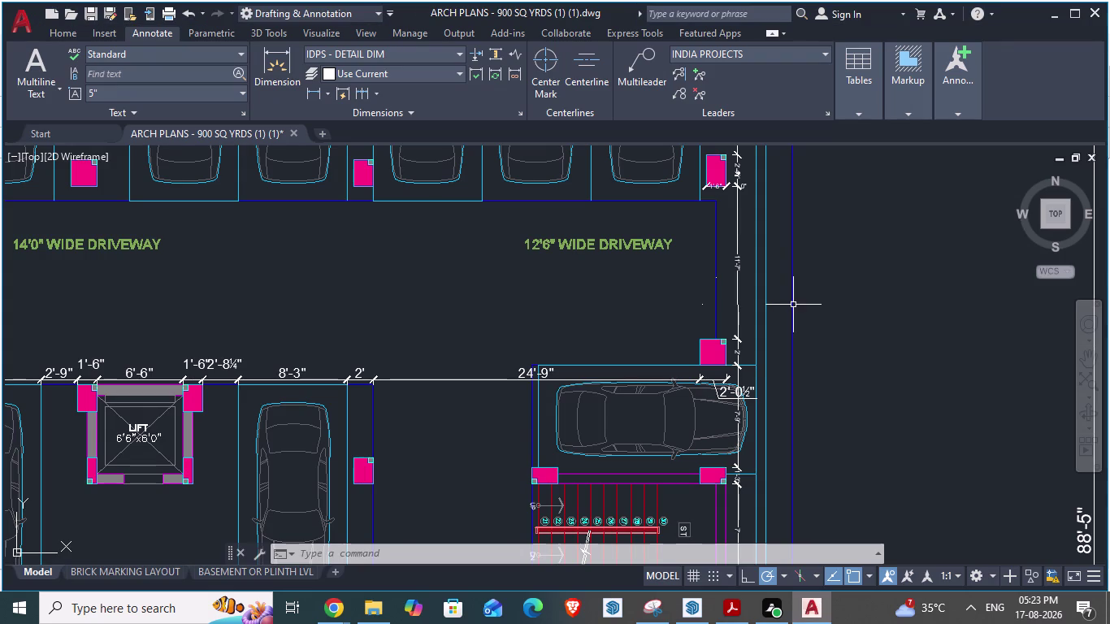
Measure the 10'-5½" gap from the upper column with an aligned dimension, then cancel it.
scroll(down, 3)
scroll(up, 3)
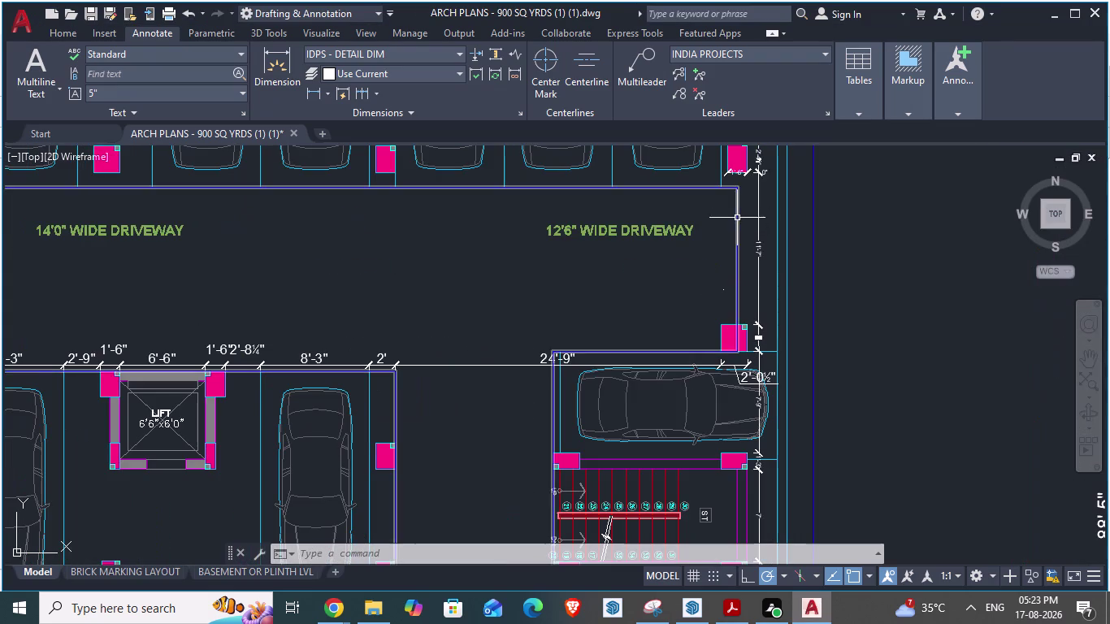
key(space)
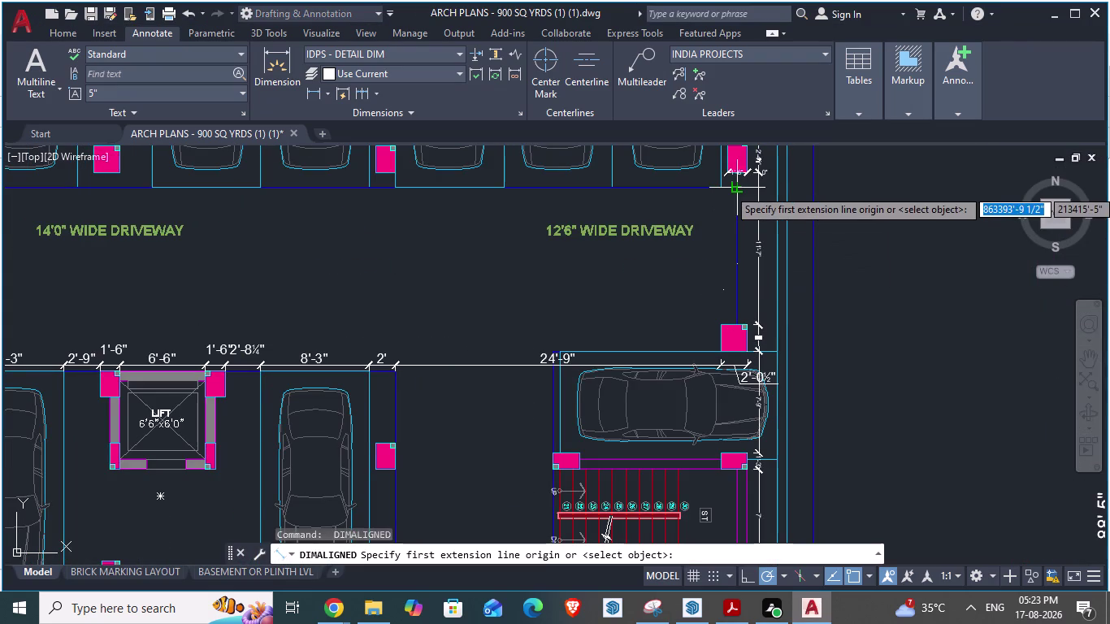
click(738, 189)
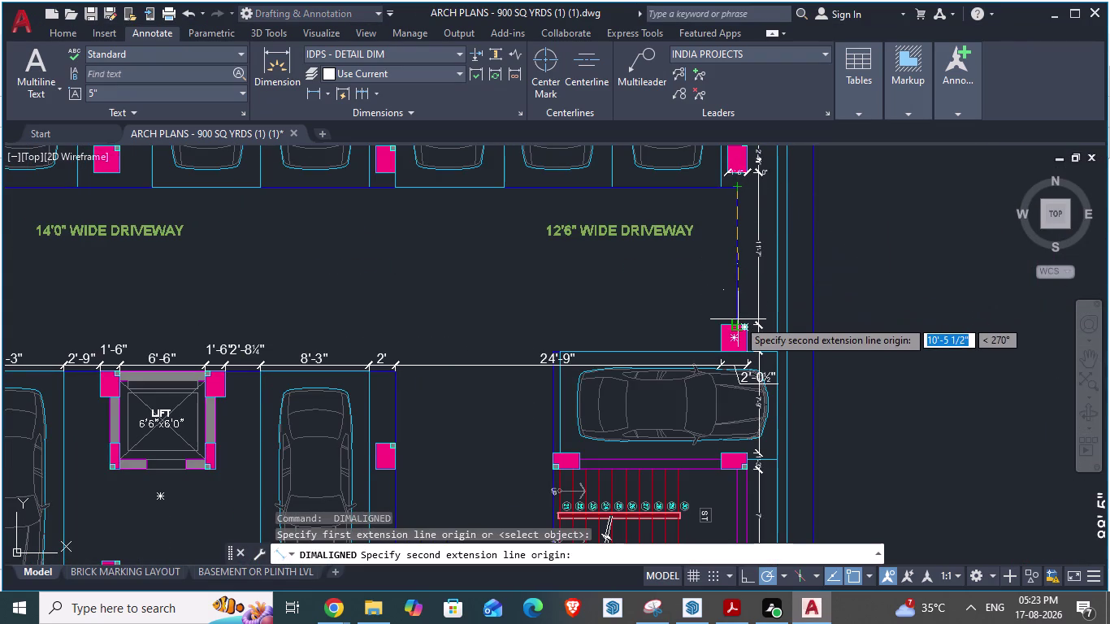
scroll(up, 3)
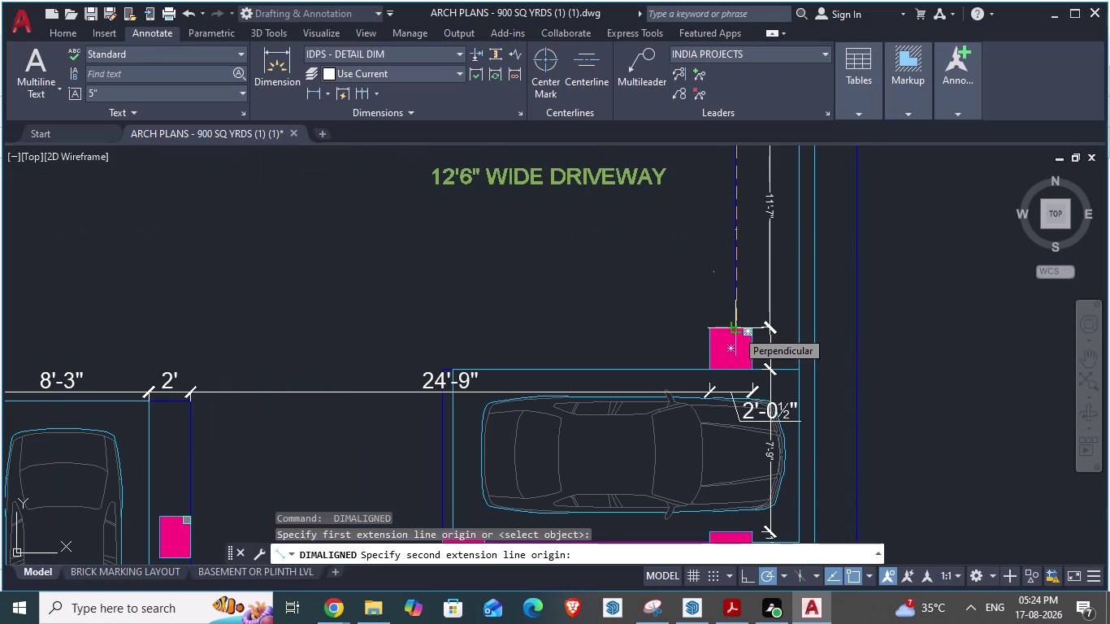
scroll(down, 3)
scroll(up, 3)
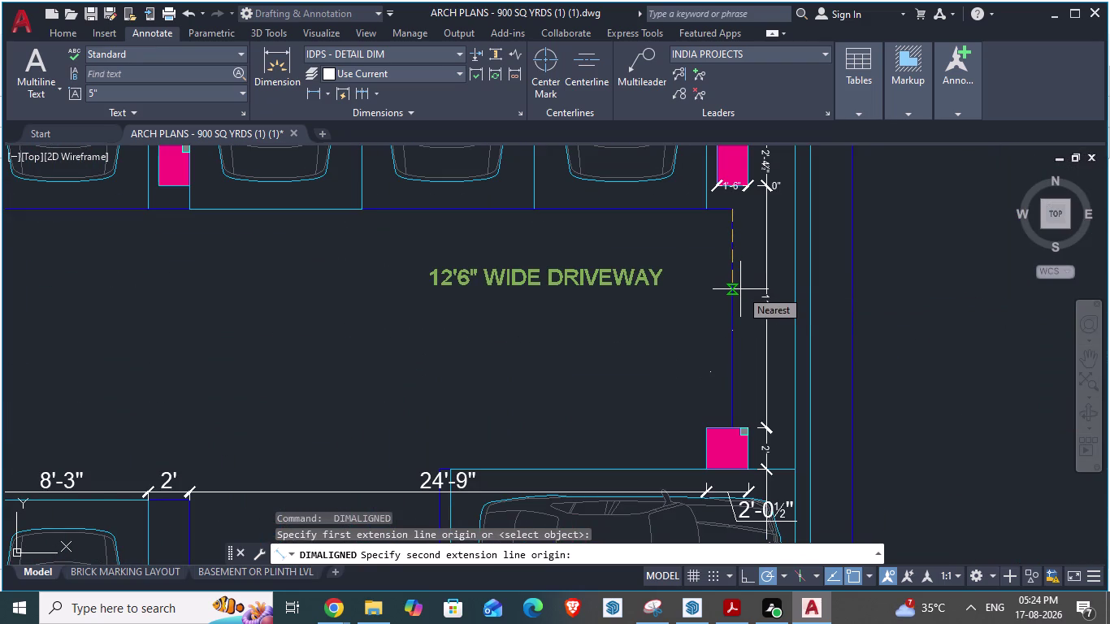
key(Escape)
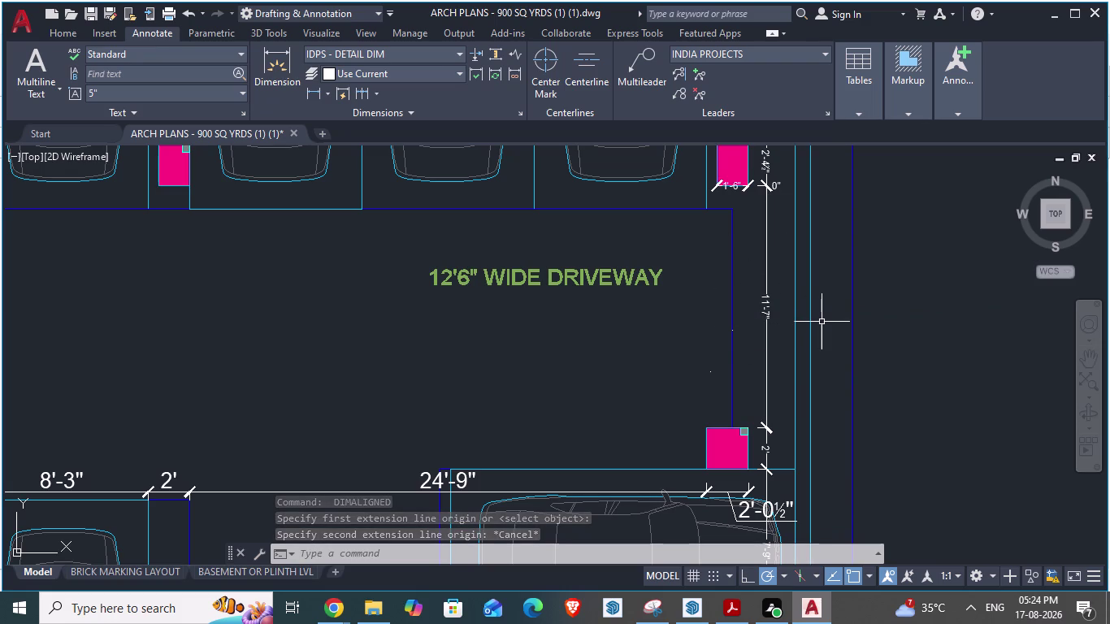
key(alt+Tab)
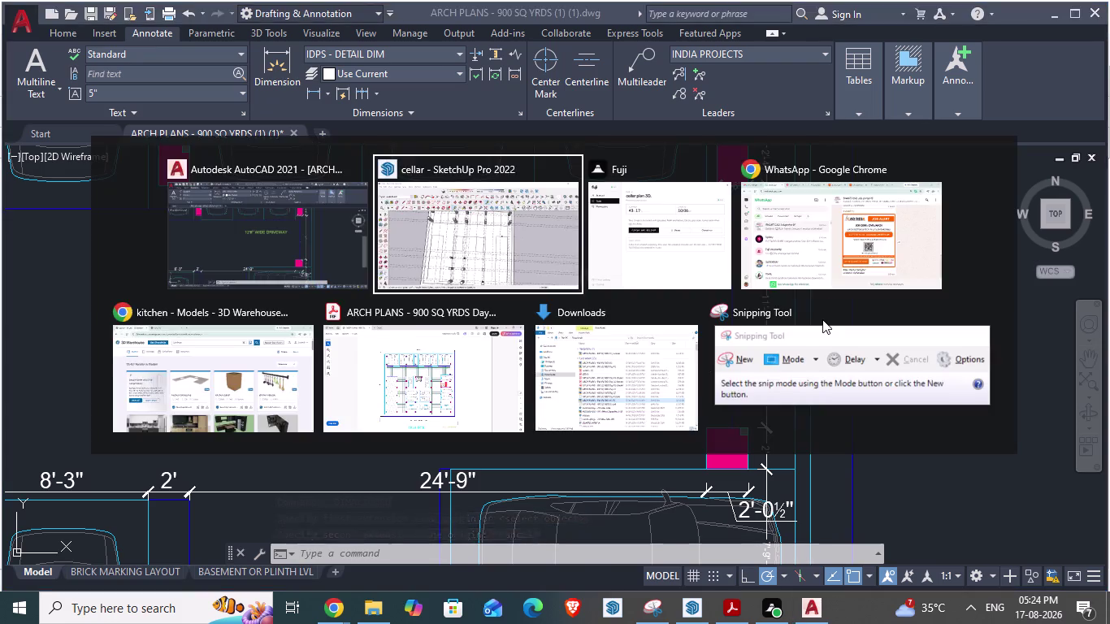
Place a guide line 11'7" in from the cellar edge.
scroll(up, 3)
scroll(up, 3)
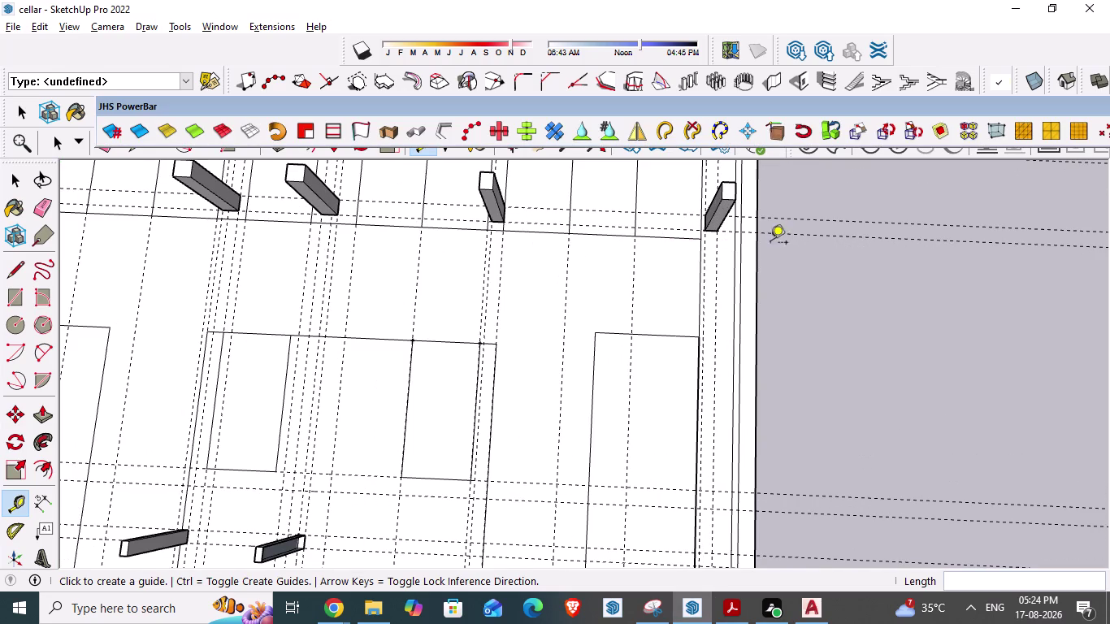
click(784, 237)
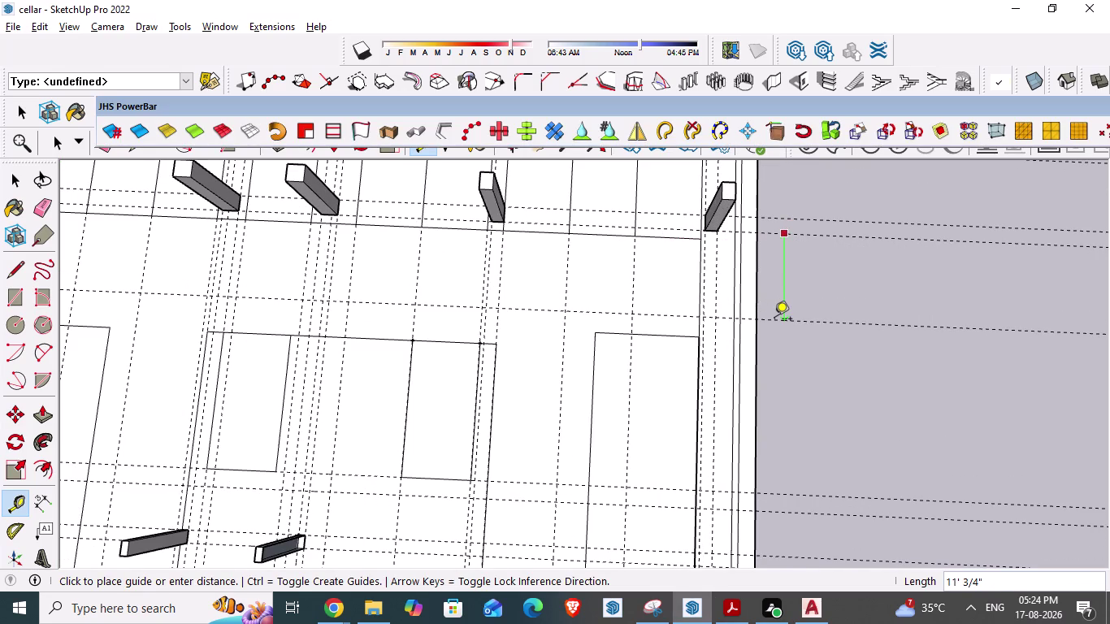
text(11')
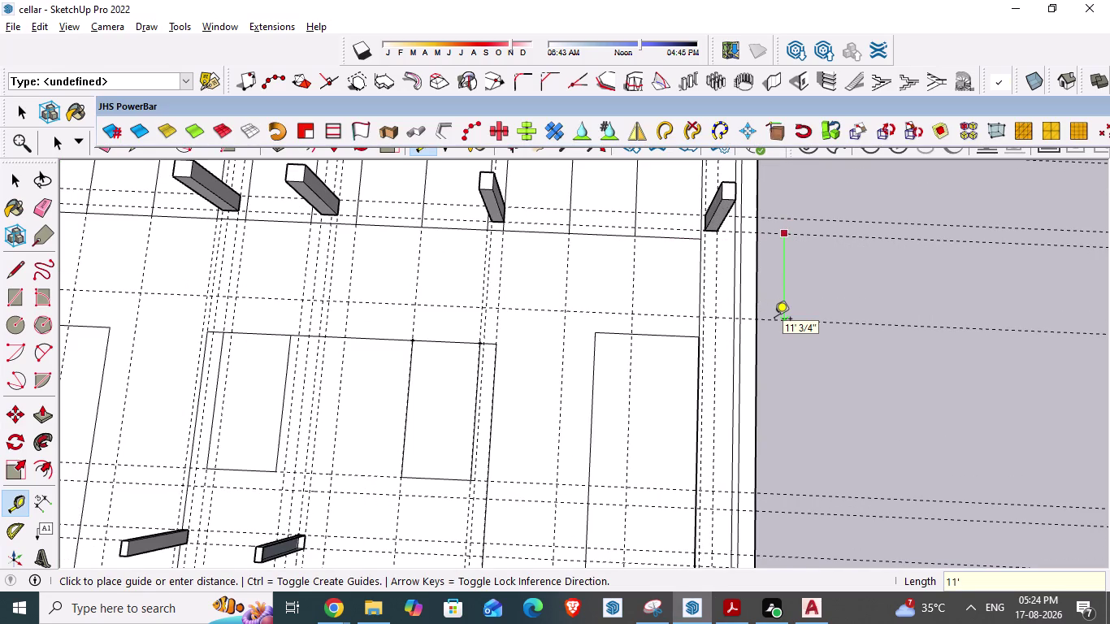
text(7")
key(Return)
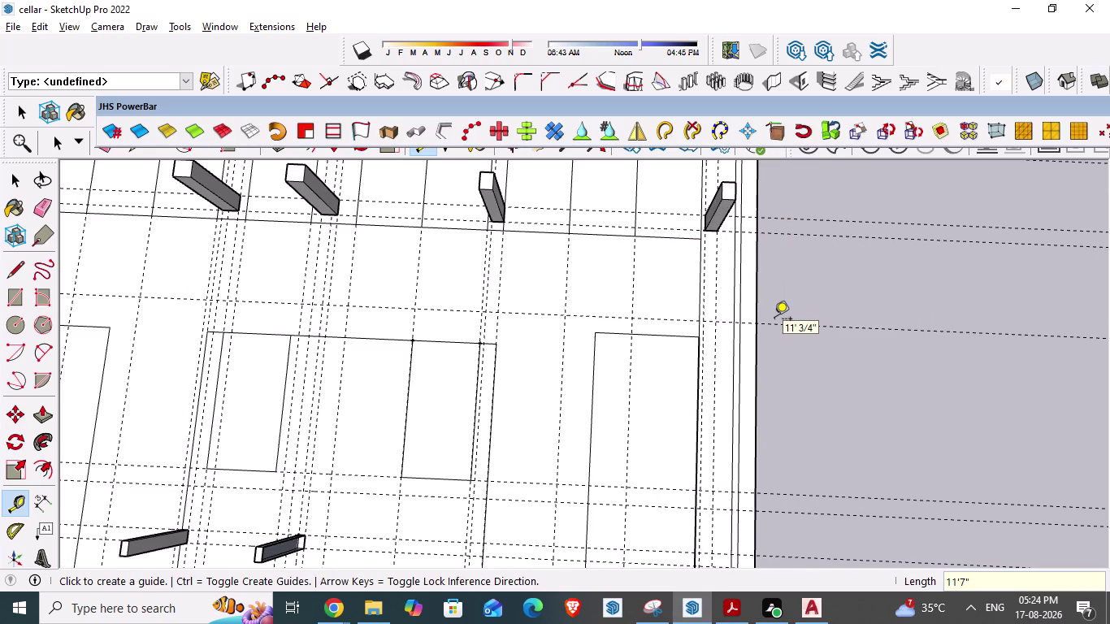
key(Escape)
Compare with the AutoCAD plan and set a 1'6" guide from the room corner.
scroll(up, 3)
scroll(down, 3)
middle_drag(717, 388, 718, 424)
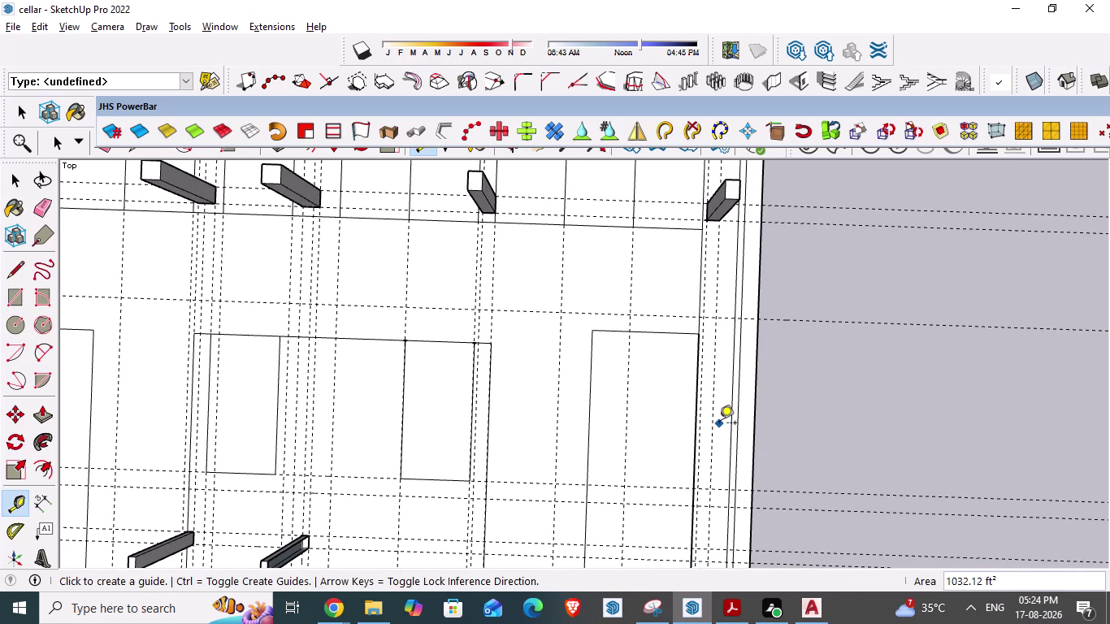
key(alt+Tab)
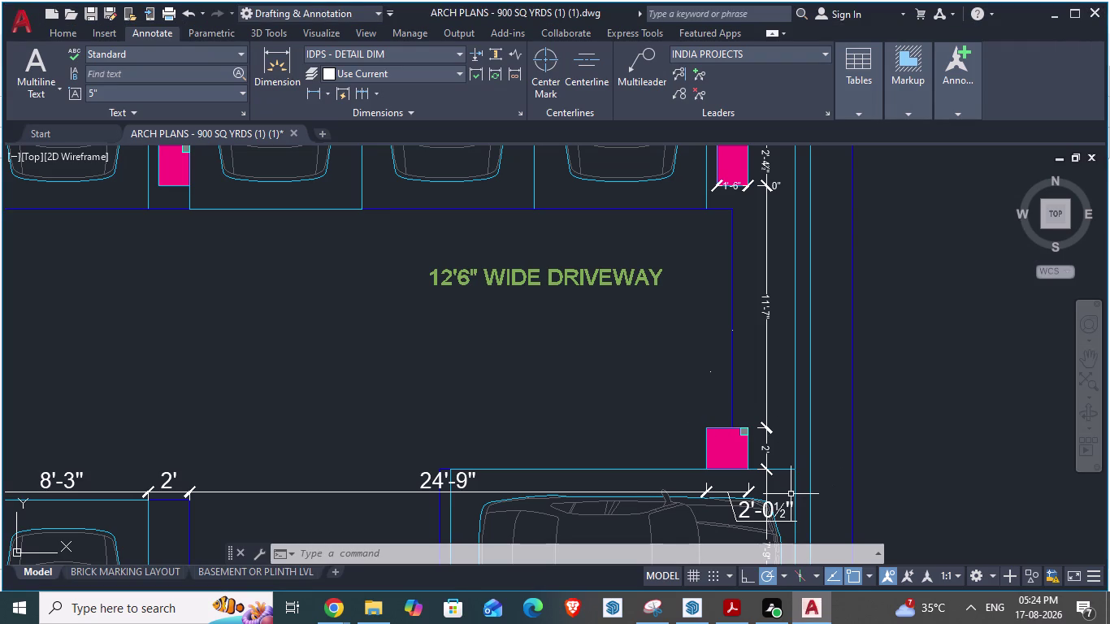
key(alt+Tab)
scroll(up, 3)
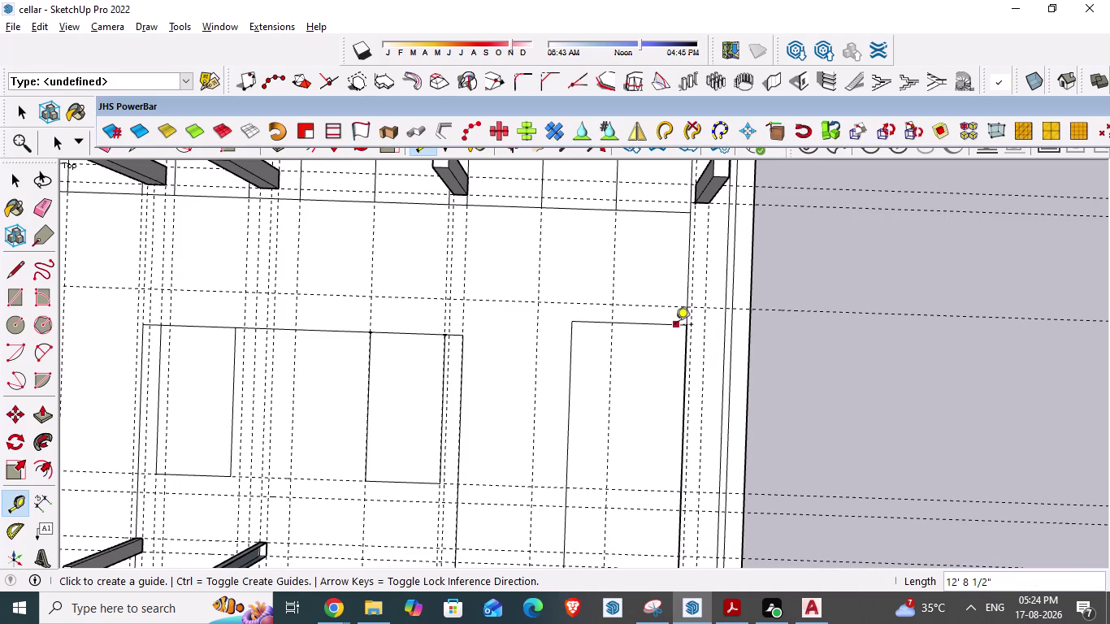
click(674, 326)
key(Escape)
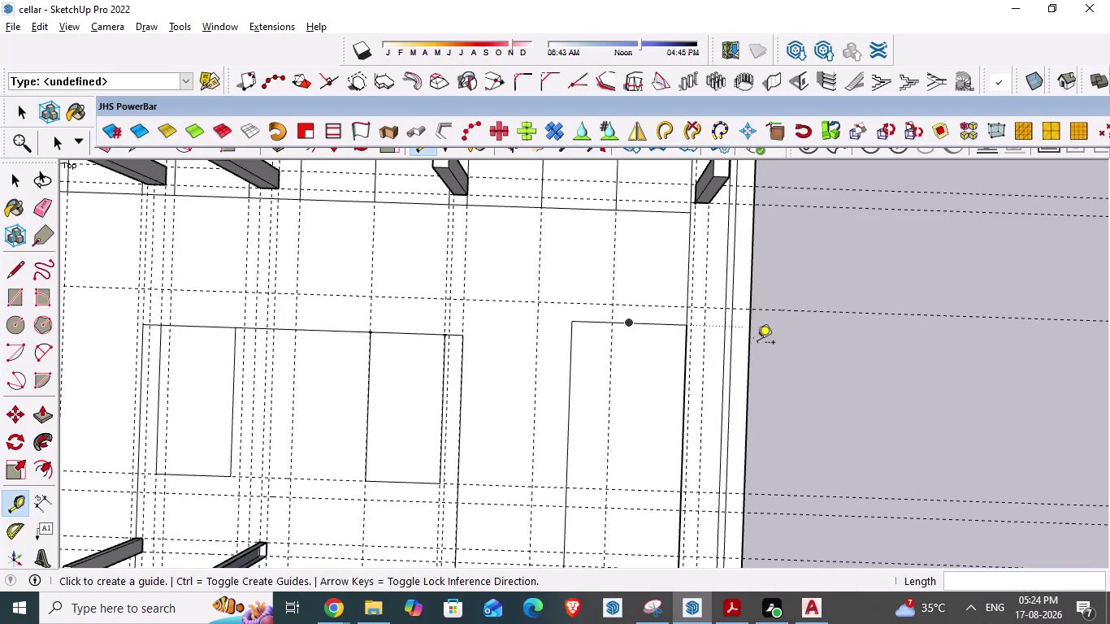
scroll(up, 3)
click(678, 325)
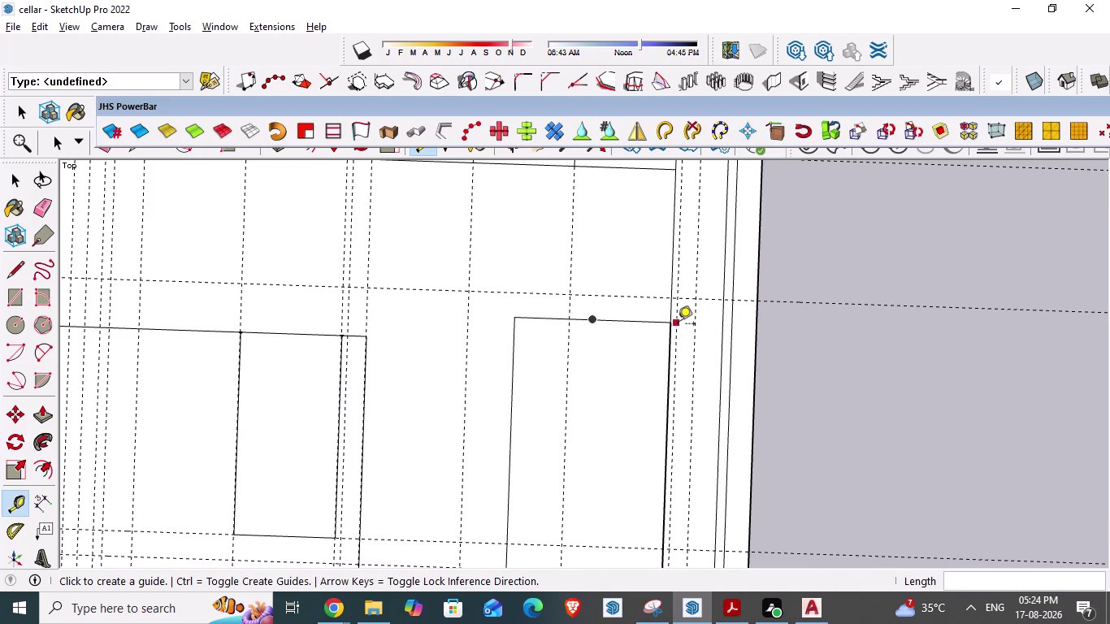
click(699, 327)
key(Escape)
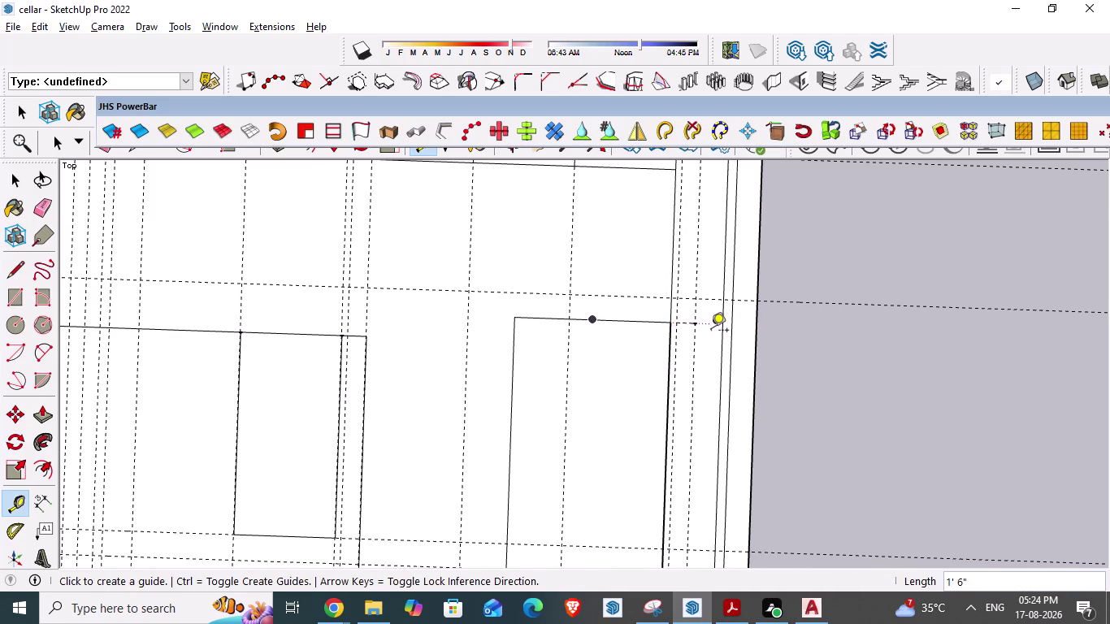
Recheck the AutoCAD plan, then start a line at the guide intersection.
key(l)
key(Return)
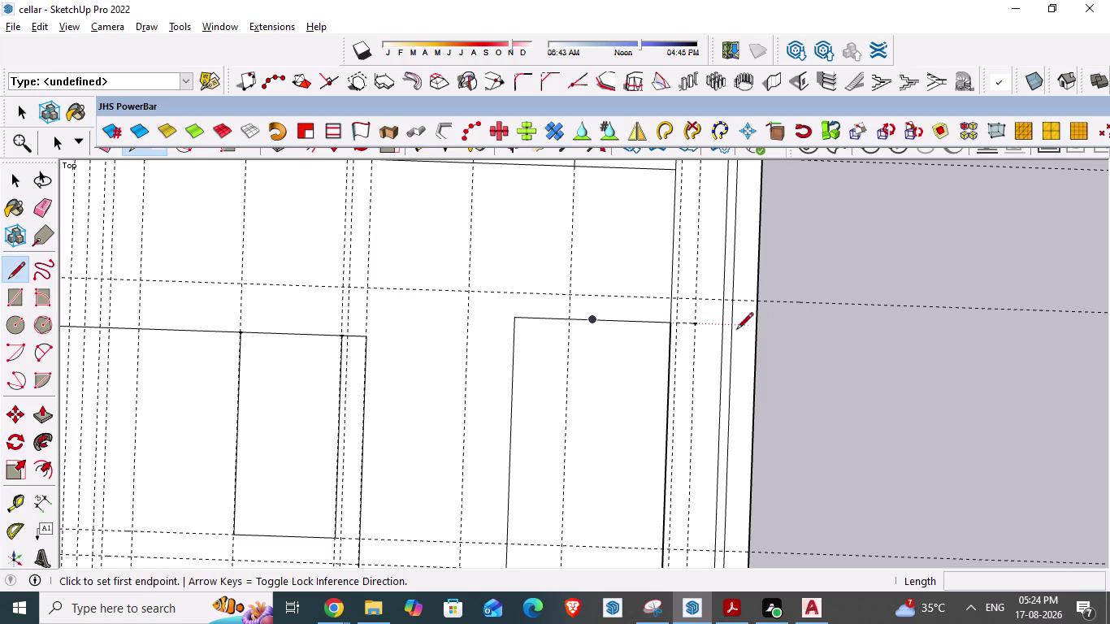
key(alt+Tab)
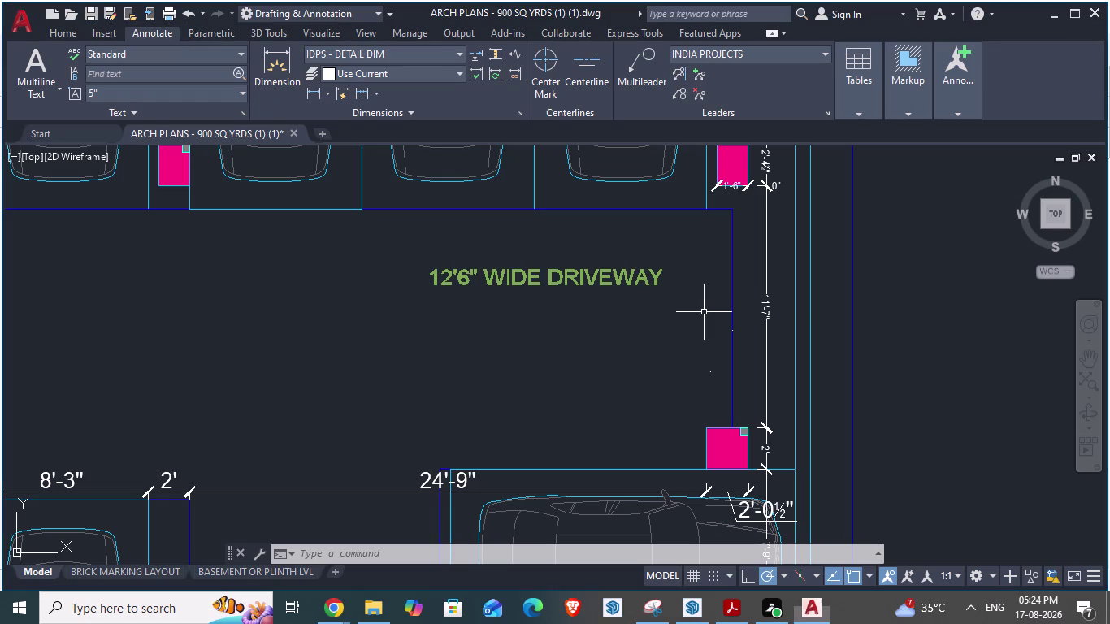
scroll(down, 3)
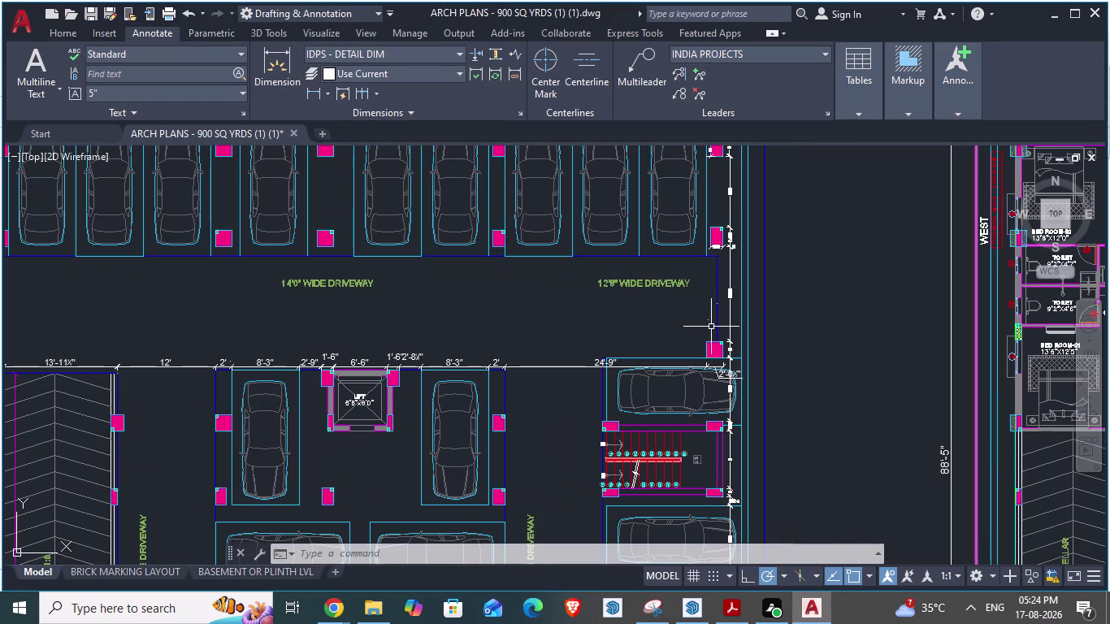
scroll(up, 3)
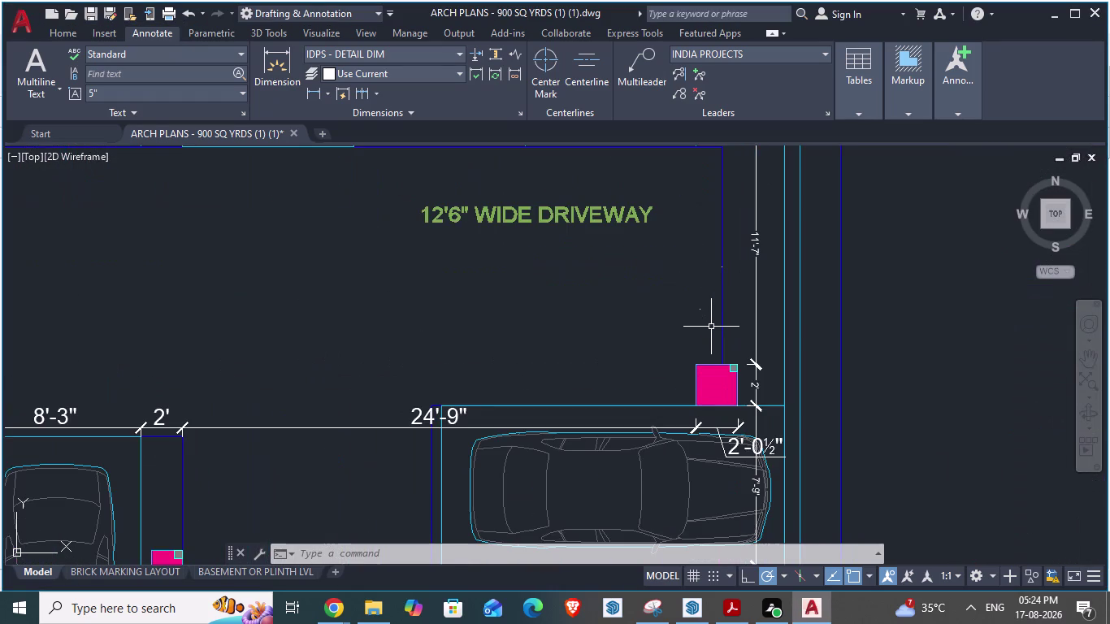
key(alt+Tab)
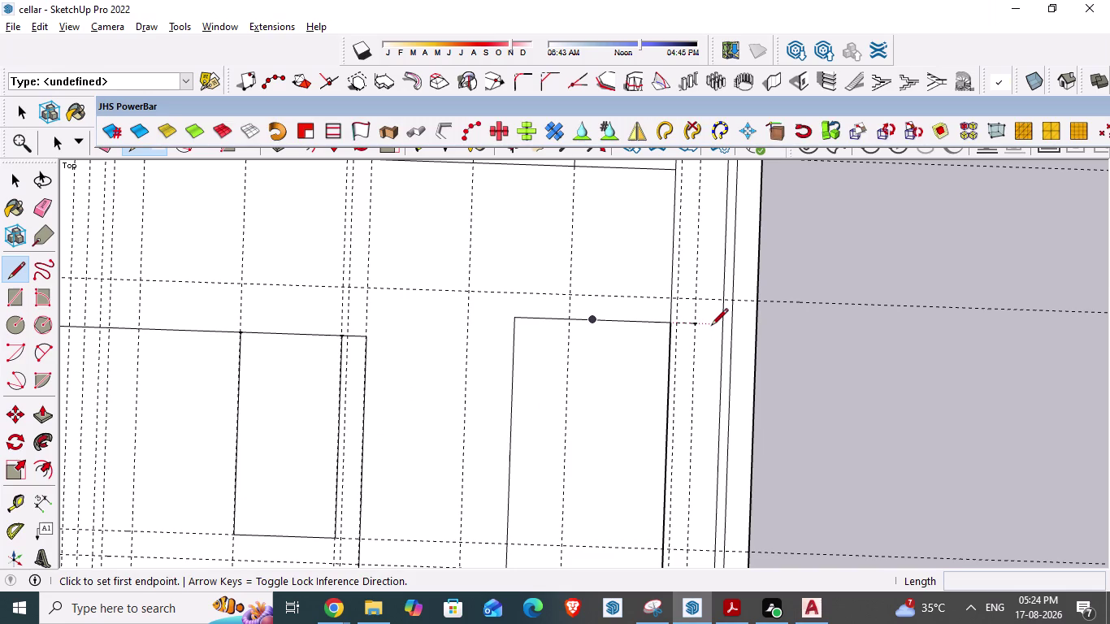
key(alt+Tab)
scroll(down, 3)
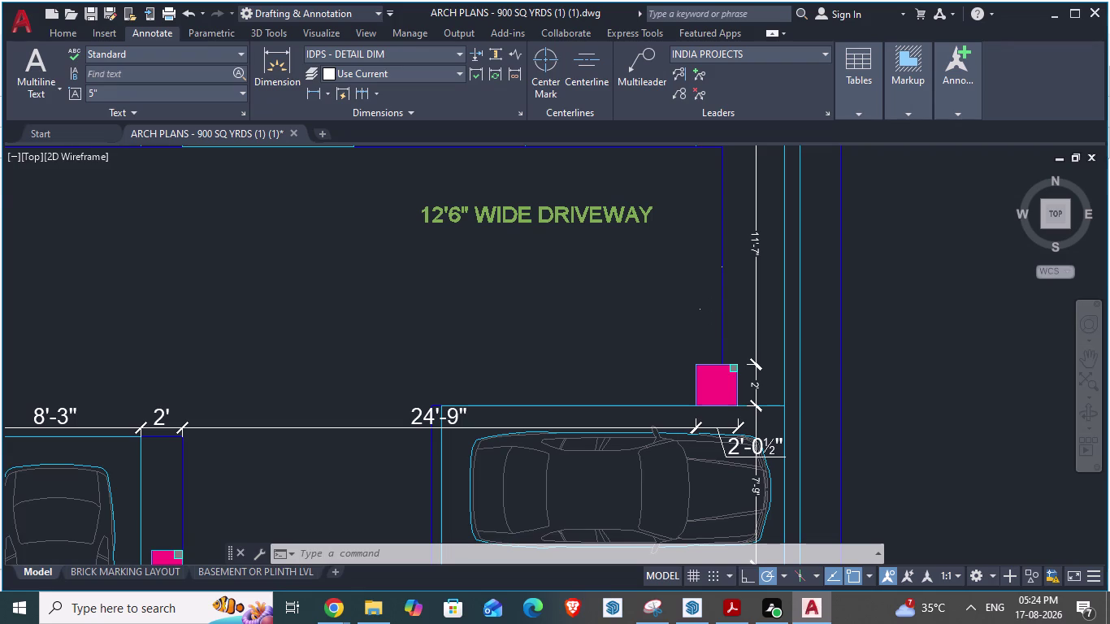
key(alt+Tab)
scroll(down, 3)
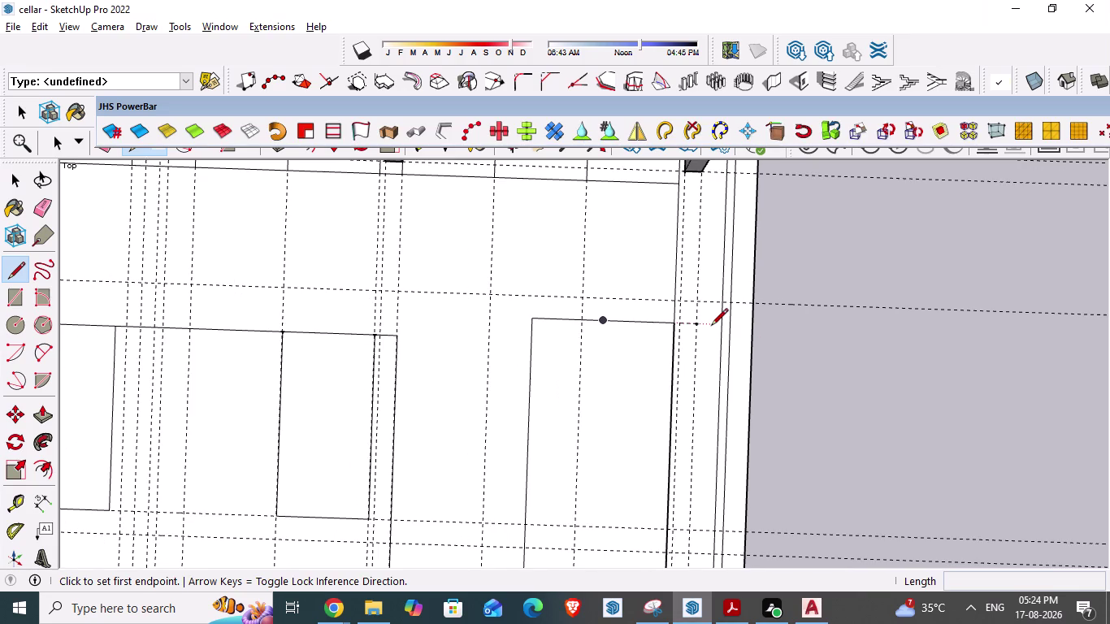
scroll(down, 3)
scroll(down, 3)
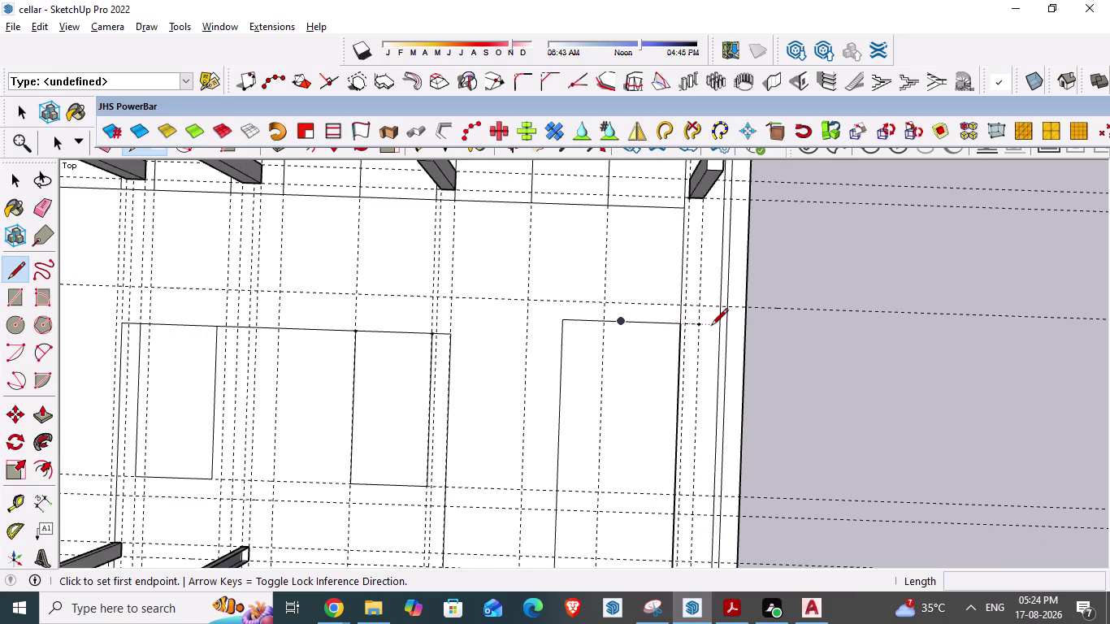
scroll(down, 3)
scroll(down, 3)
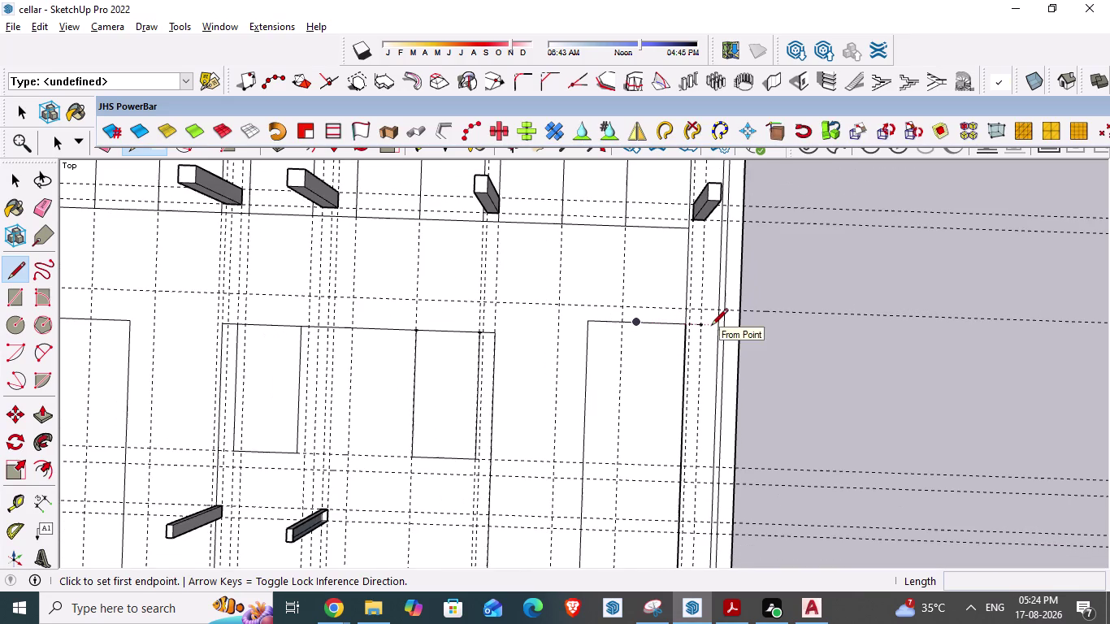
key(Escape)
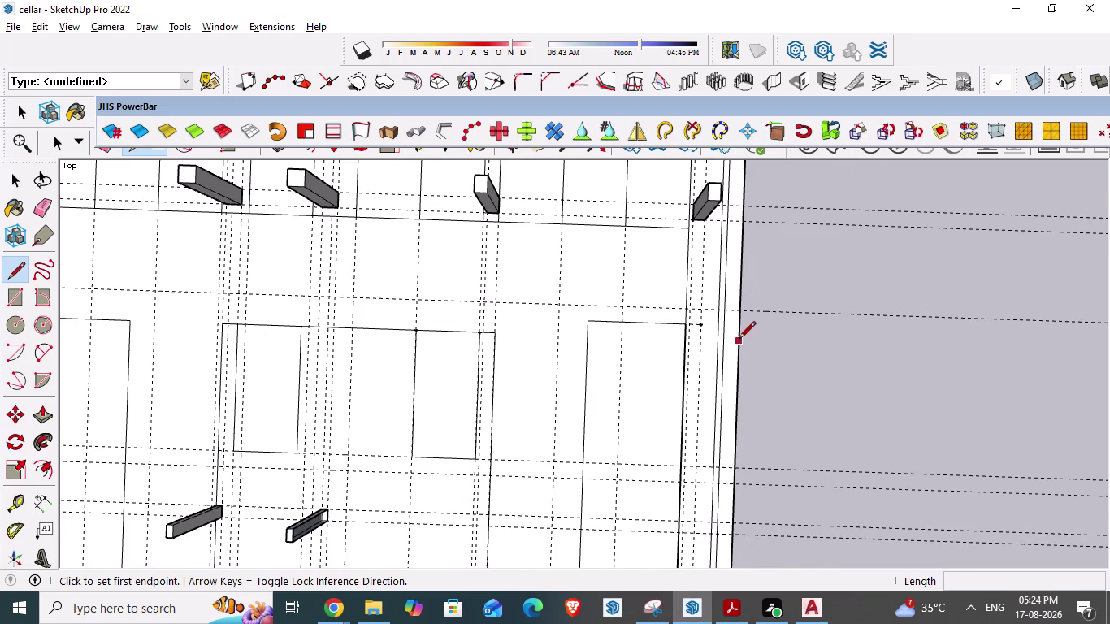
scroll(up, 3)
click(690, 310)
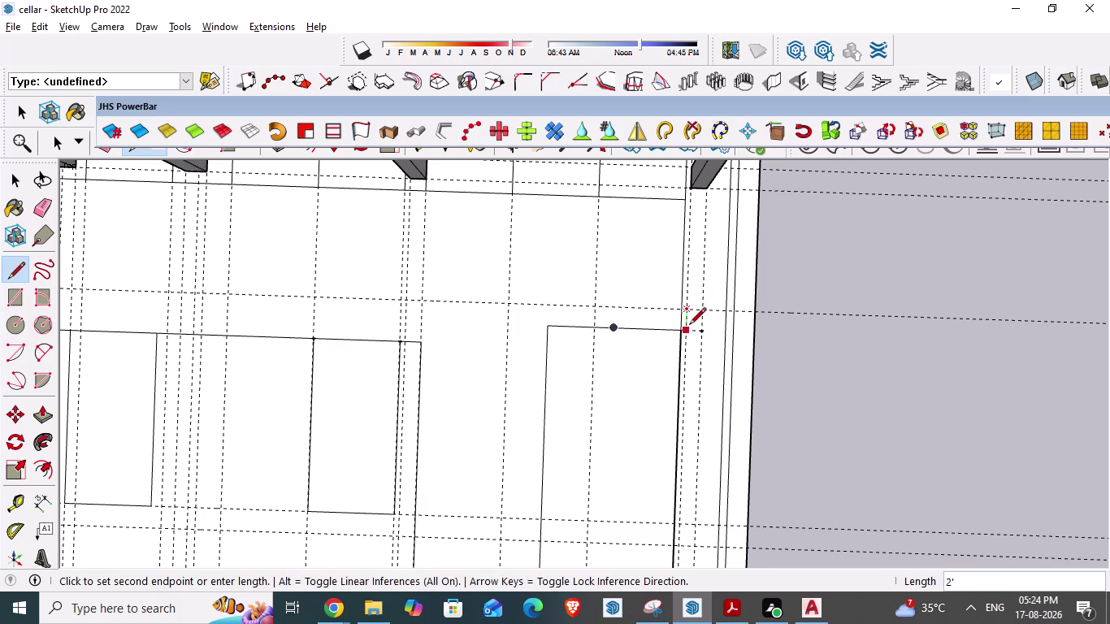
Draw the closed rectangular column outline at the guide corner.
click(689, 325)
click(700, 330)
click(699, 309)
click(691, 310)
key(Escape)
scroll(up, 3)
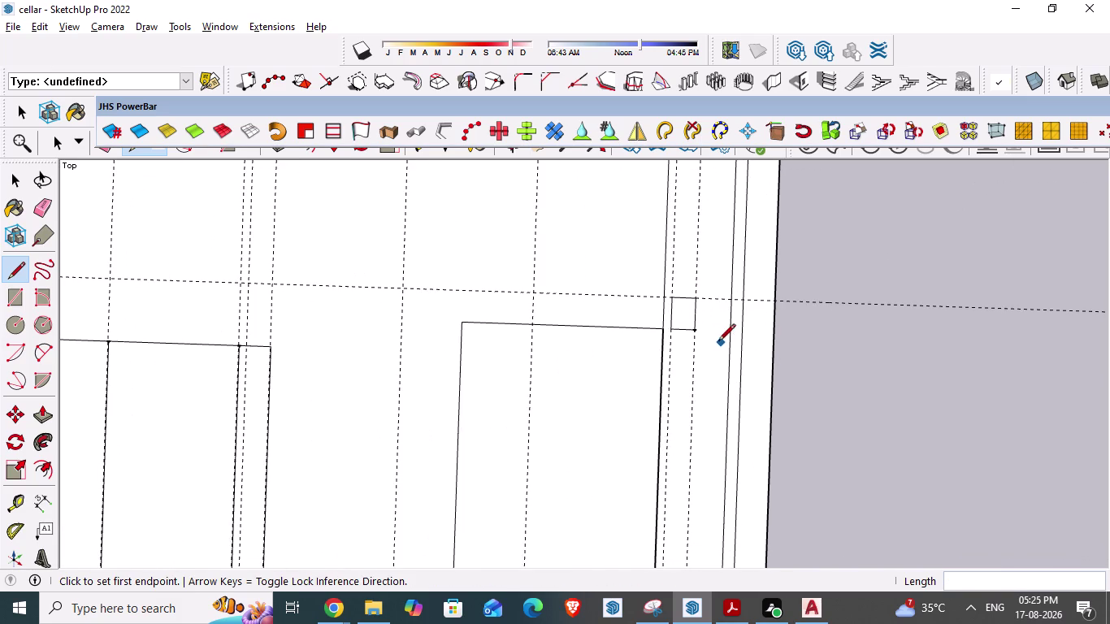
scroll(up, 3)
Check the outline's side lengths with the Tape Measure.
key(space)
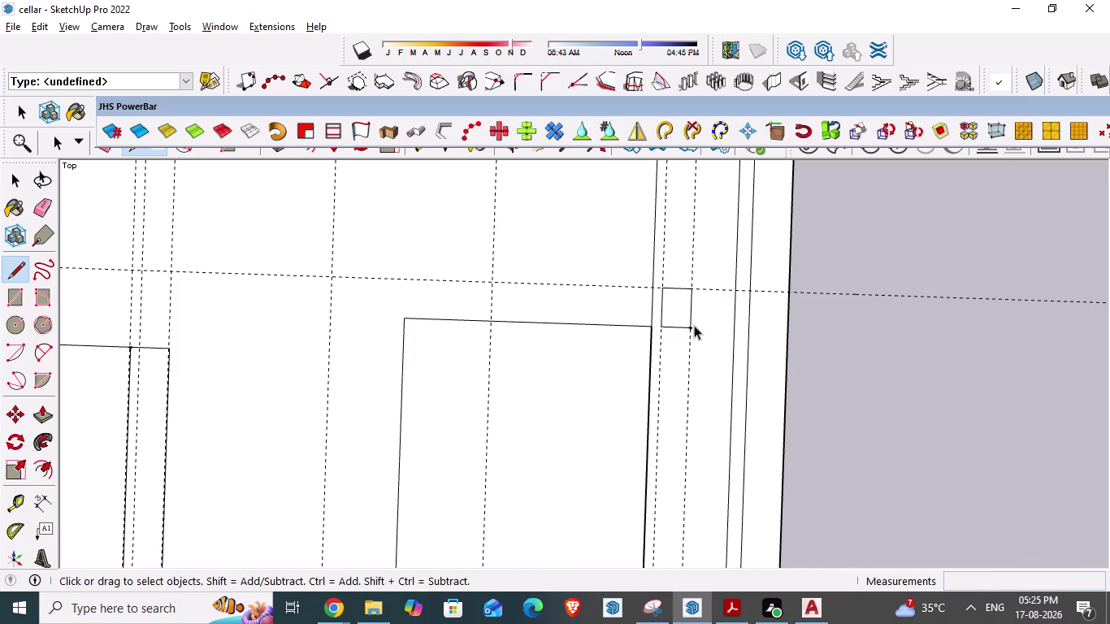
text(t)
click(667, 295)
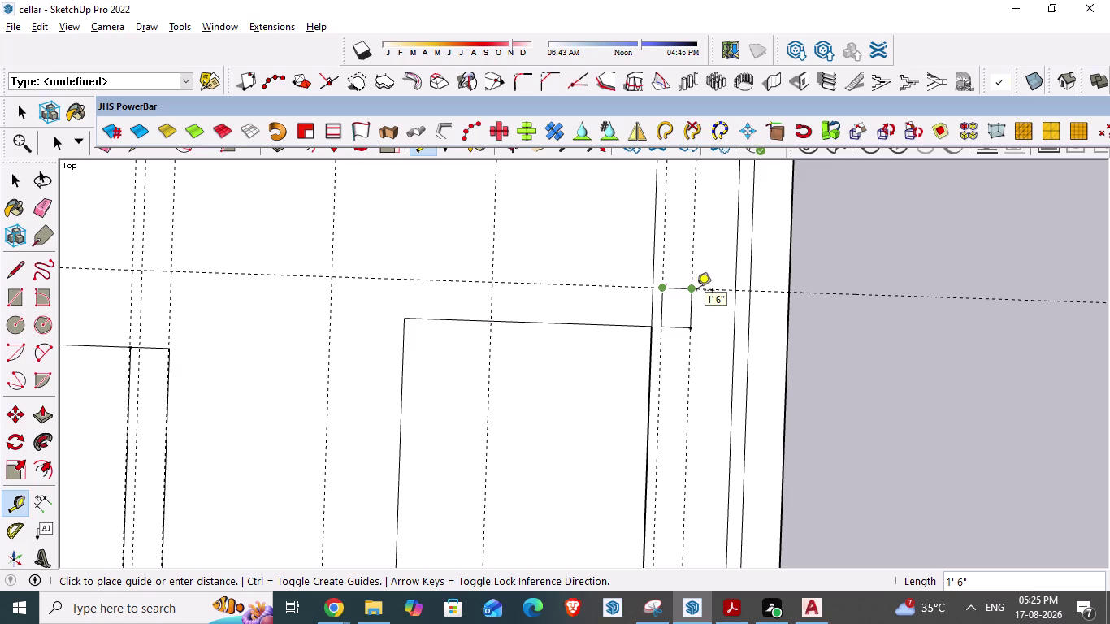
key(Escape)
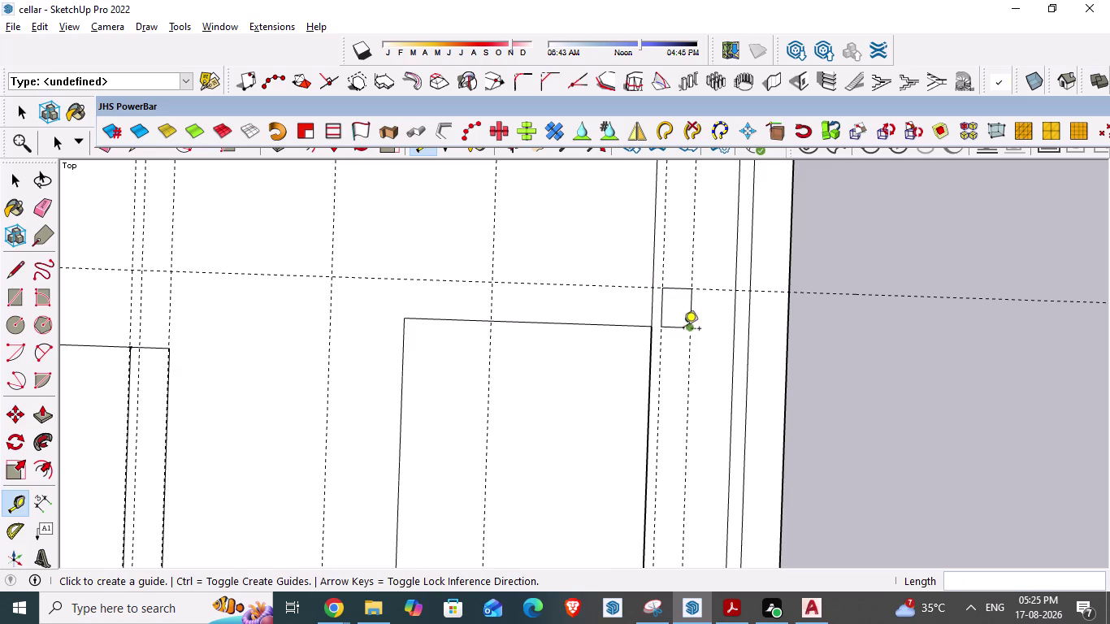
click(683, 332)
key(Escape)
Raise the outline into a column block, orbit to view all columns, and return to AutoCAD.
click(777, 81)
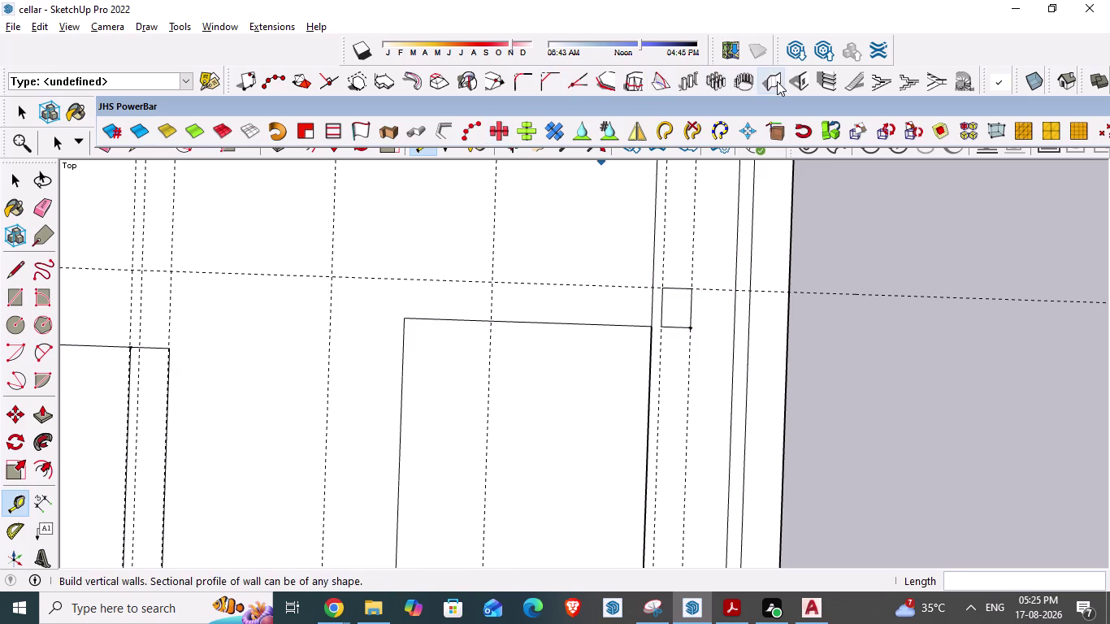
click(115, 406)
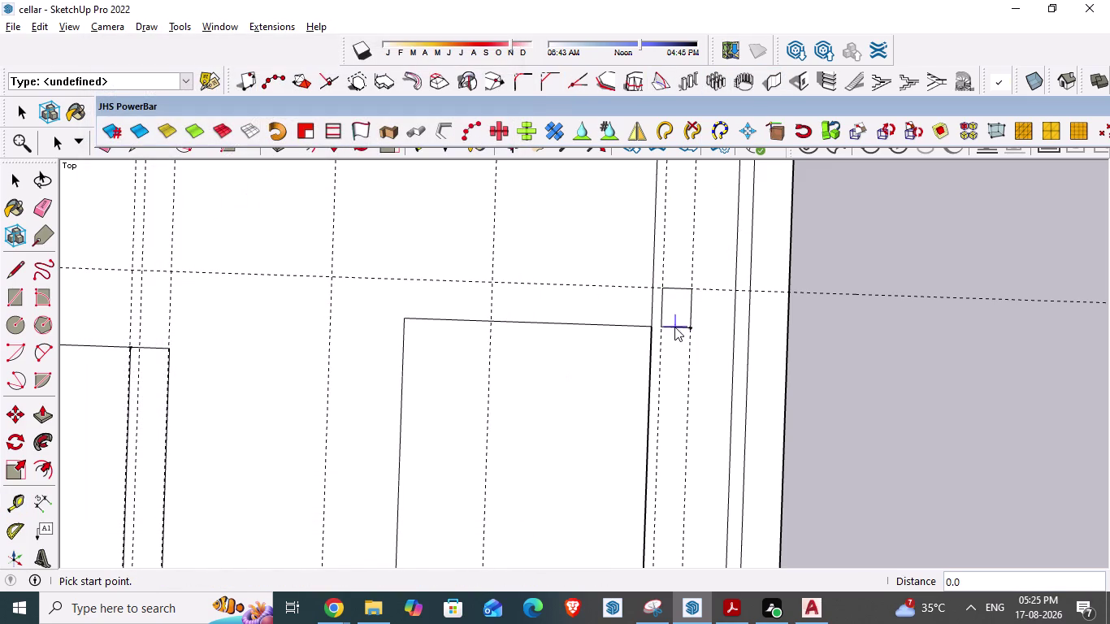
click(668, 321)
double_click(688, 324)
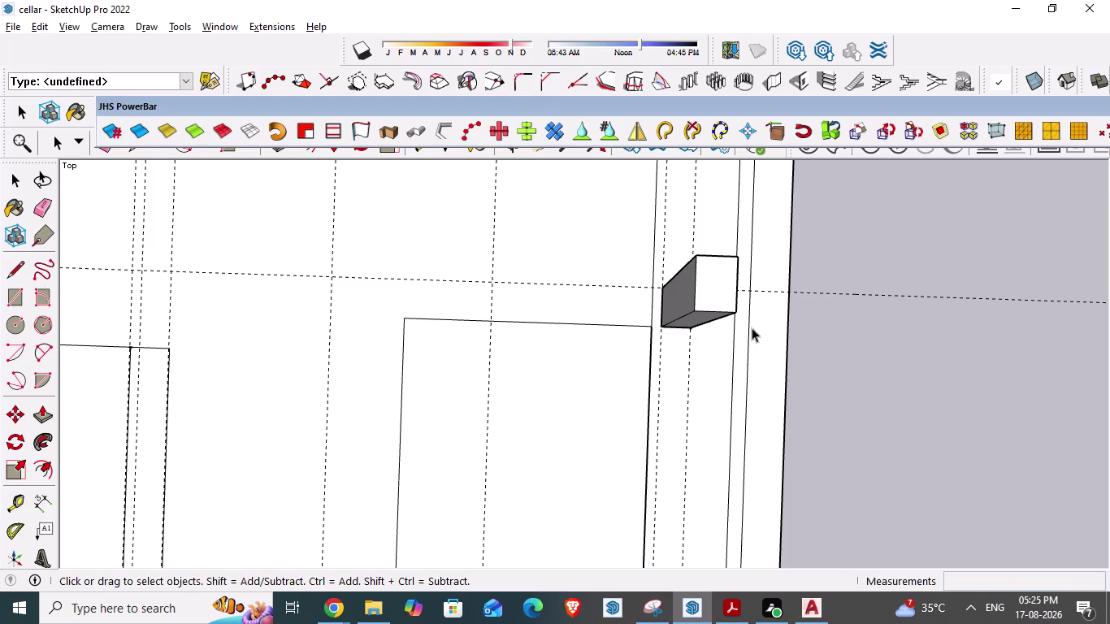
scroll(down, 3)
scroll(up, 3)
scroll(down, 3)
middle_drag(564, 389, 613, 359)
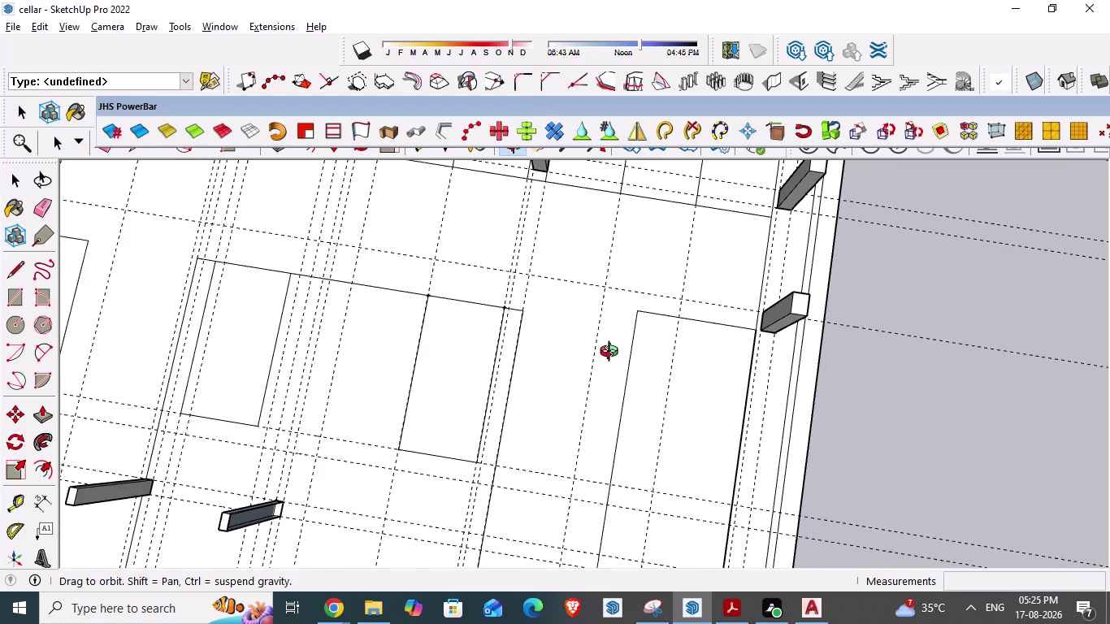
middle_drag(613, 359, 614, 348)
scroll(down, 3)
middle_drag(585, 443, 613, 436)
scroll(down, 3)
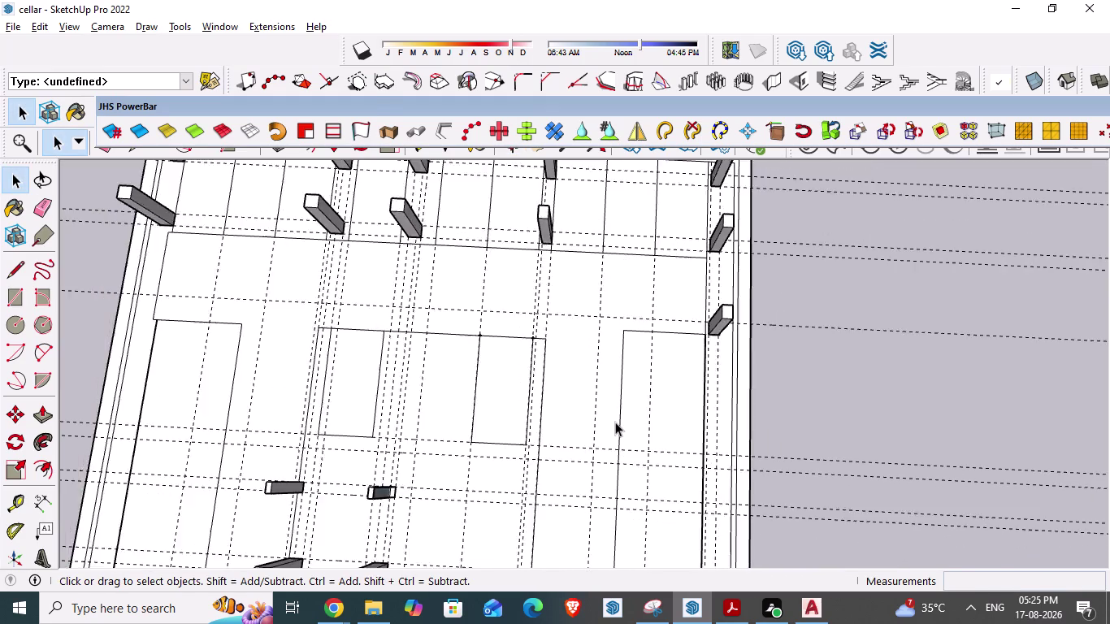
scroll(down, 3)
key(alt+Tab)
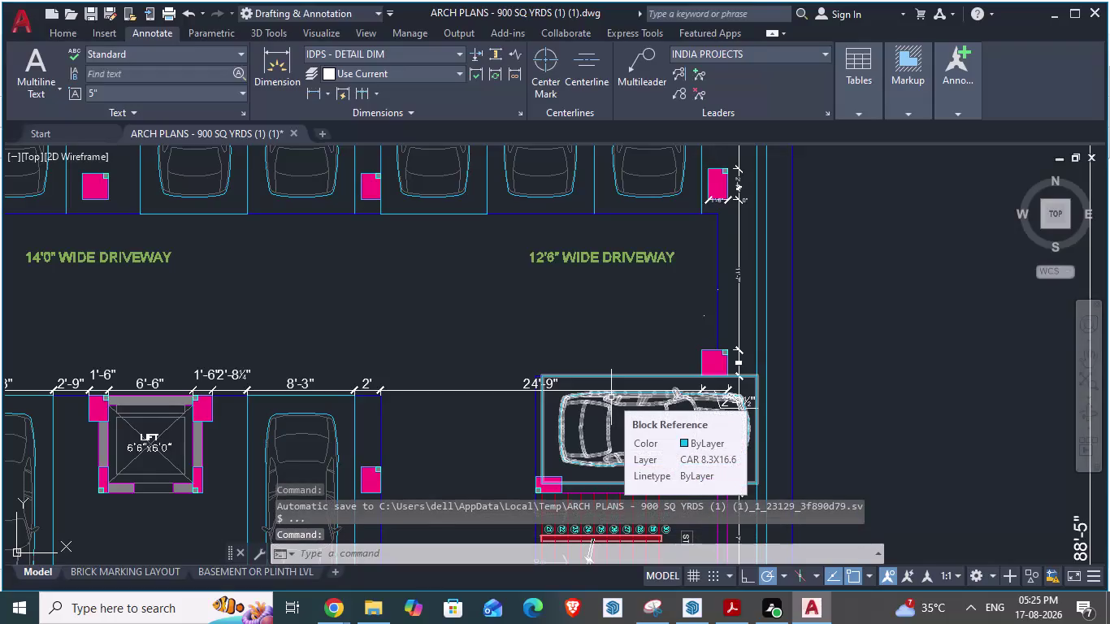